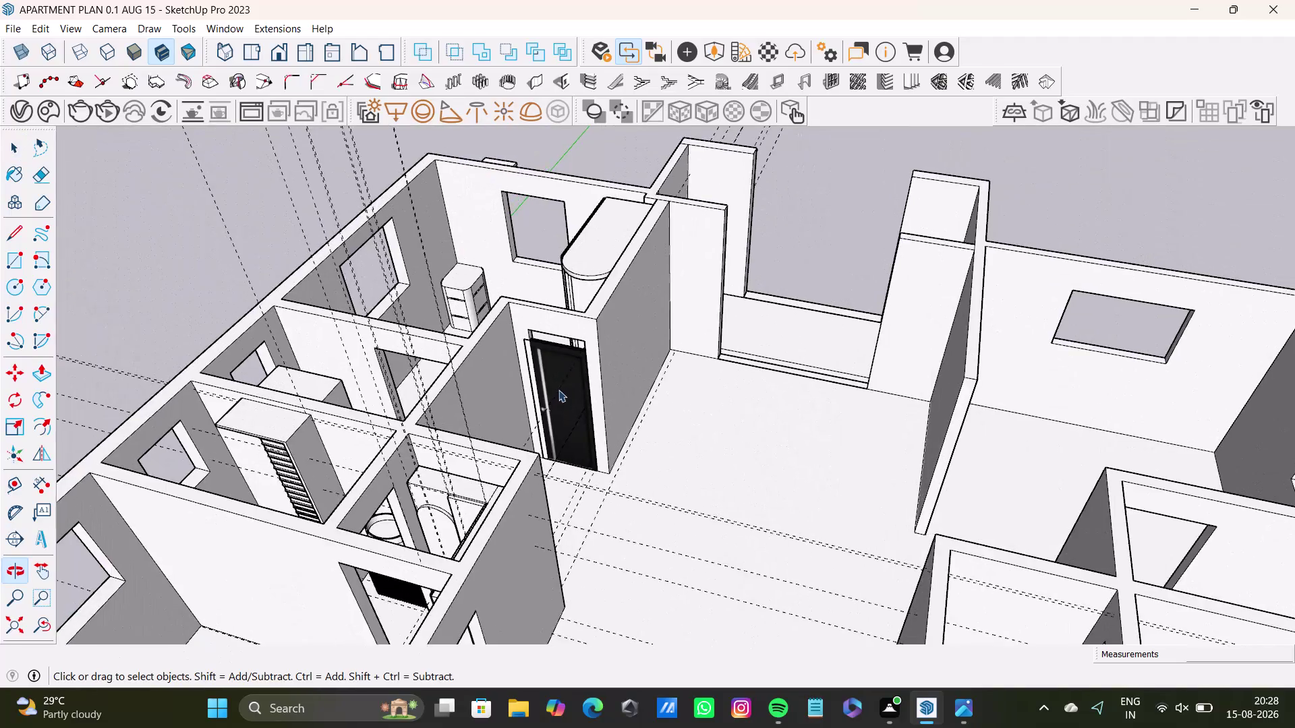
Zoom toward the doorway, abandon a first scaling attempt, and reselect the black door.
scroll(up, 3)
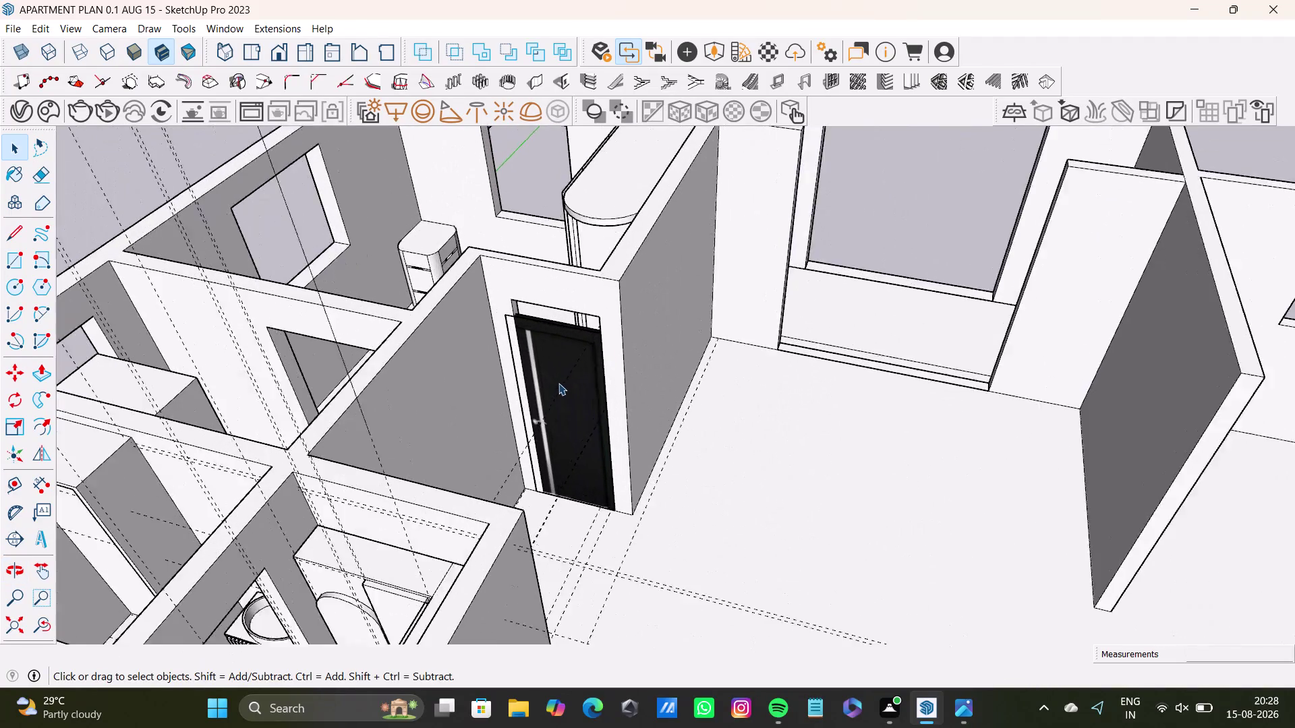
scroll(up, 3)
middle_drag(559, 377, 573, 445)
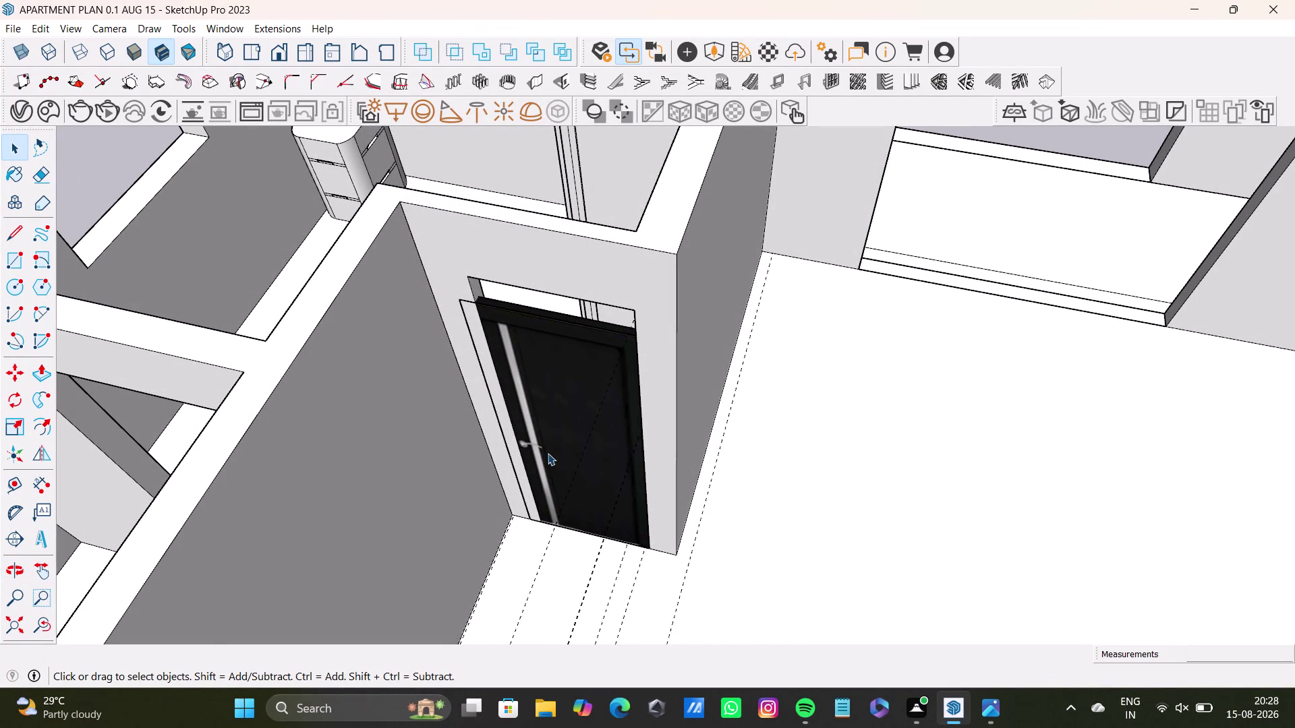
key(s)
scroll(up, 3)
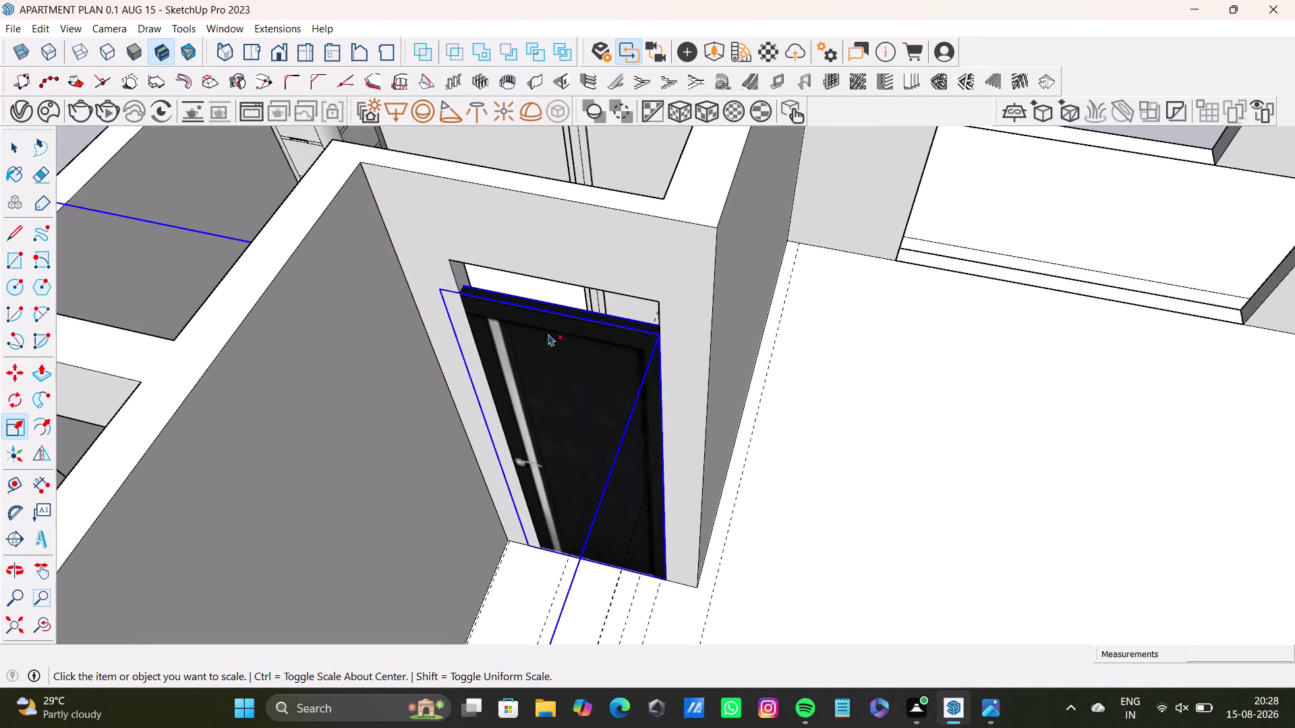
scroll(up, 3)
scroll(down, 3)
key(space)
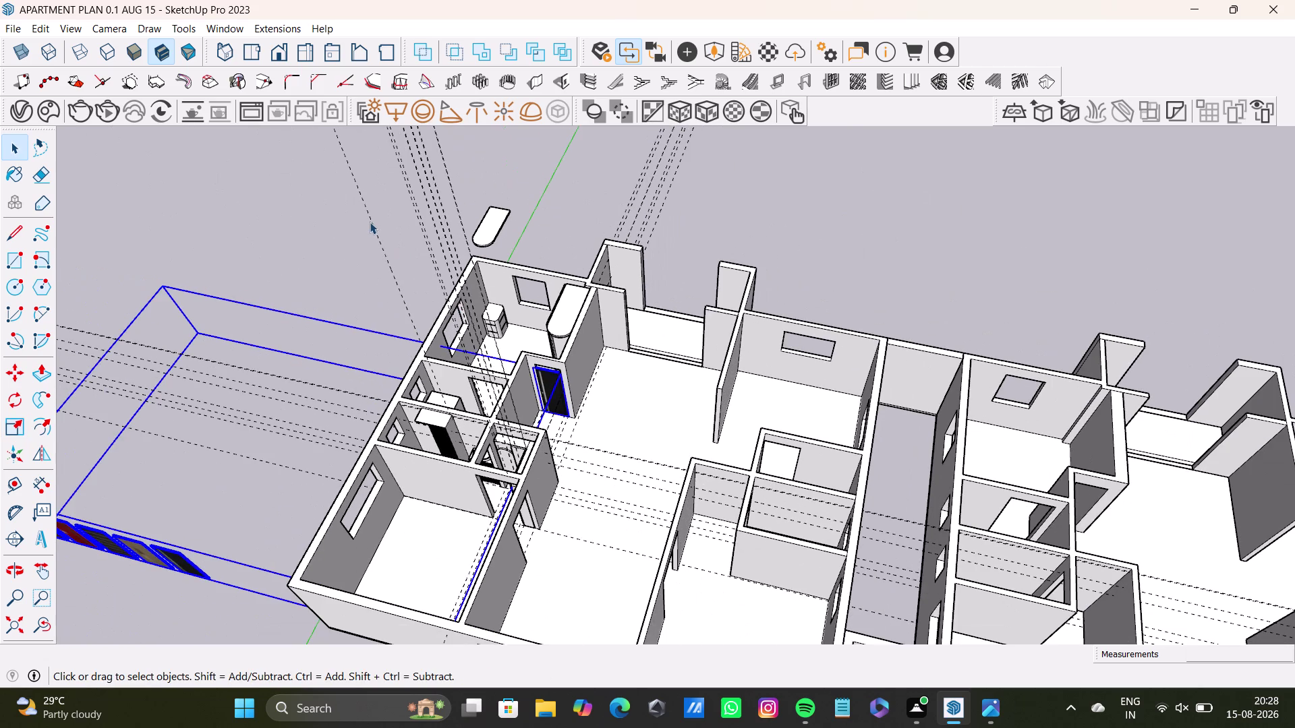
double_click(368, 221)
scroll(up, 3)
triple_click(603, 423)
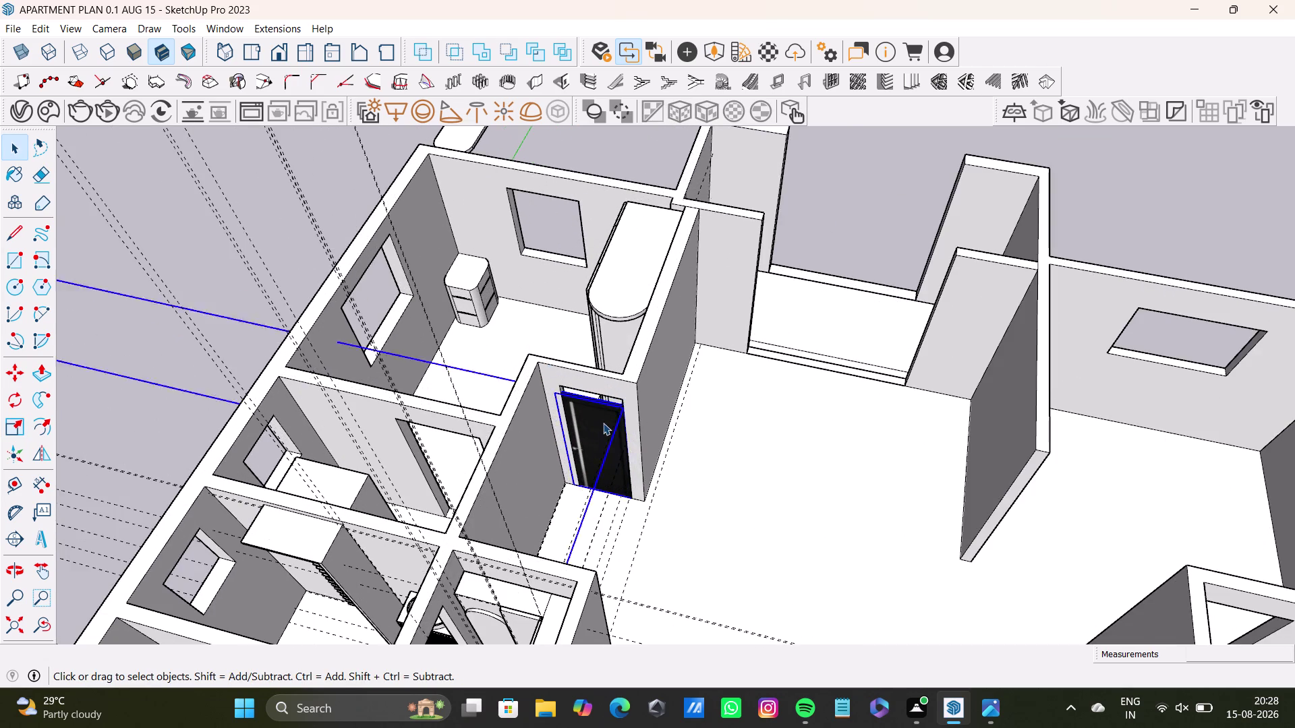
double_click(603, 422)
double_click(603, 423)
View the doorway from above and box-select the black door.
middle_drag(603, 461, 690, 408)
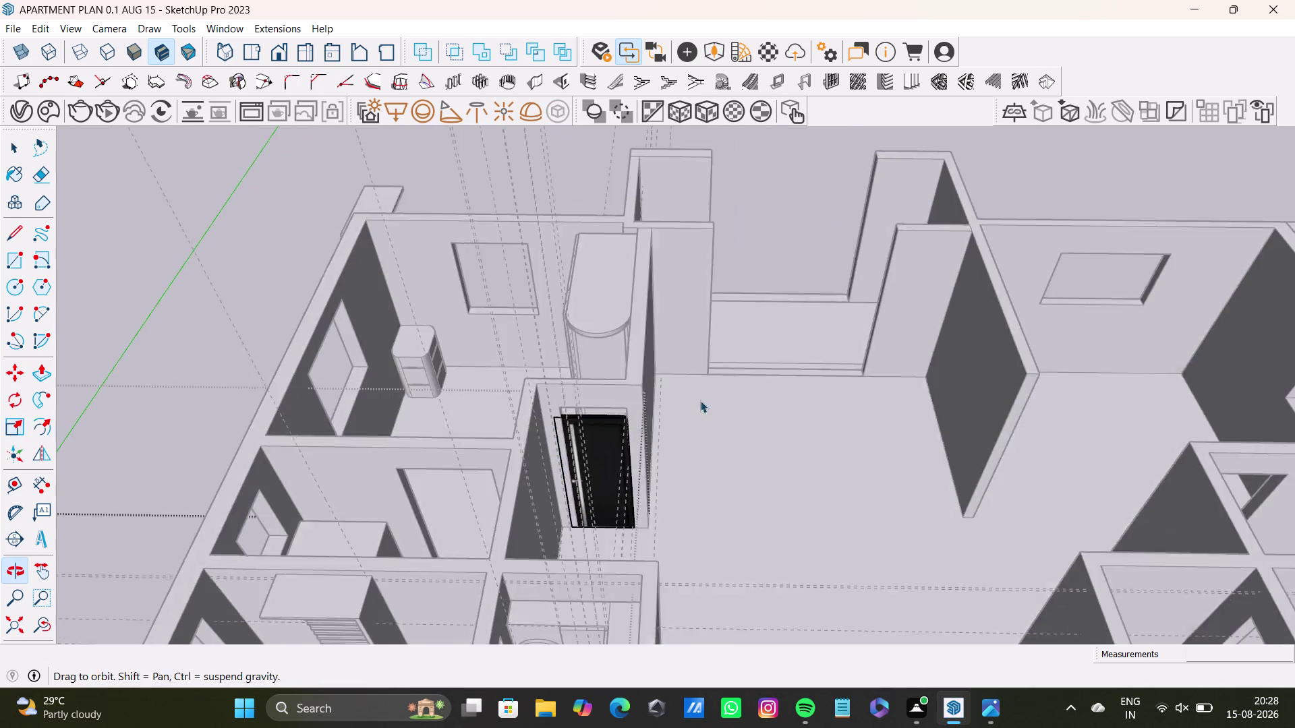
scroll(up, 3)
middle_drag(627, 455, 627, 346)
drag(435, 258, 639, 548)
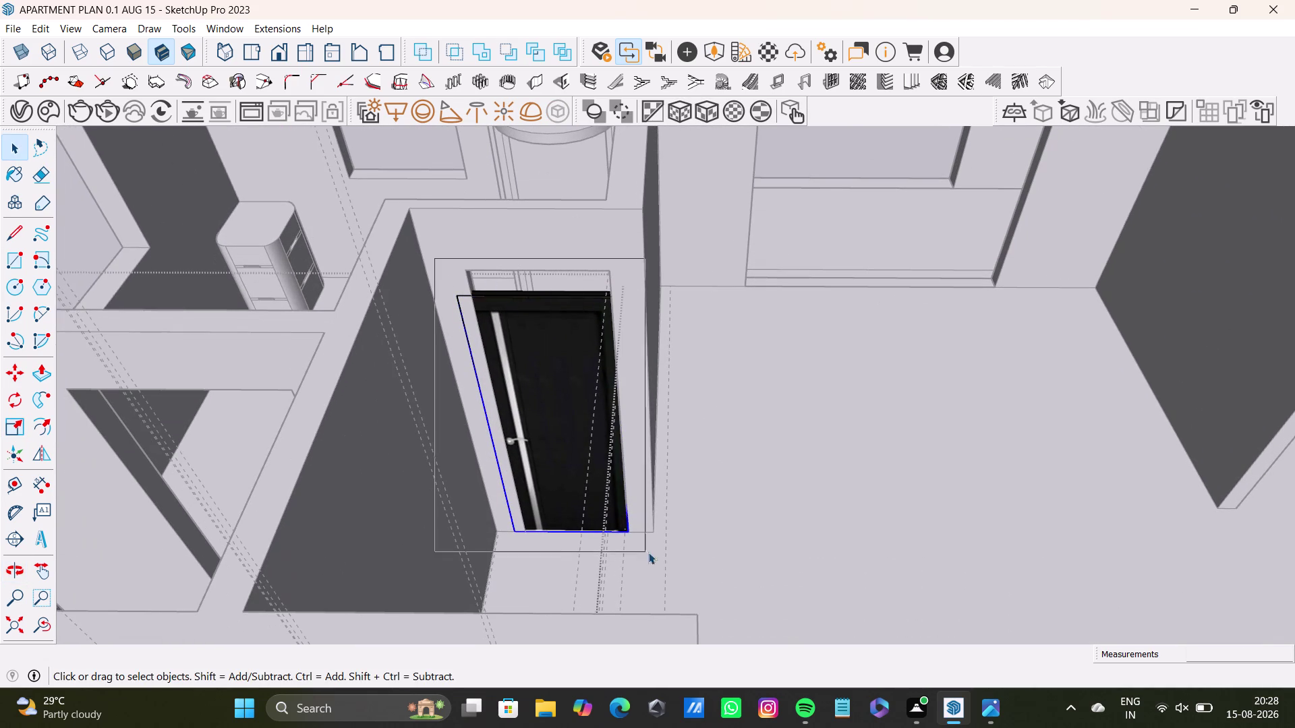
drag(639, 548, 686, 572)
middle_drag(685, 526, 589, 550)
scroll(up, 3)
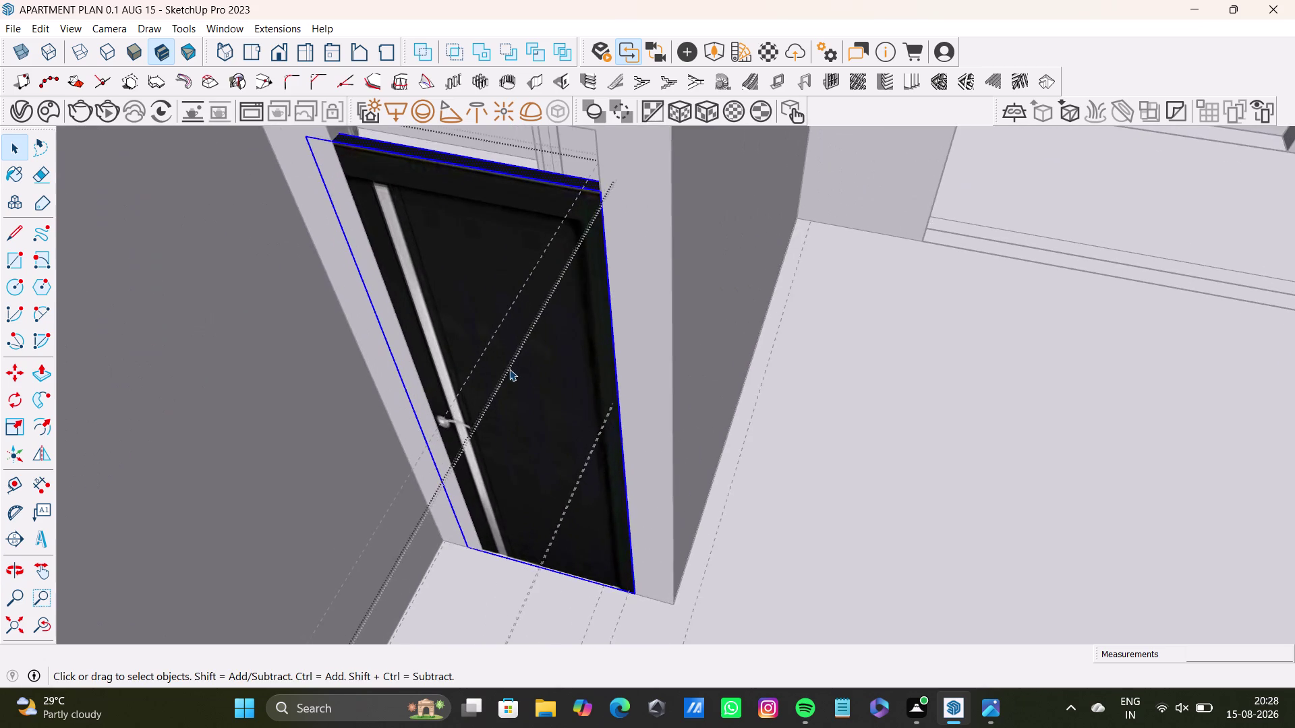
middle_drag(516, 364, 599, 464)
Scale the black door's height and width to match the doorway opening.
key(s)
scroll(up, 3)
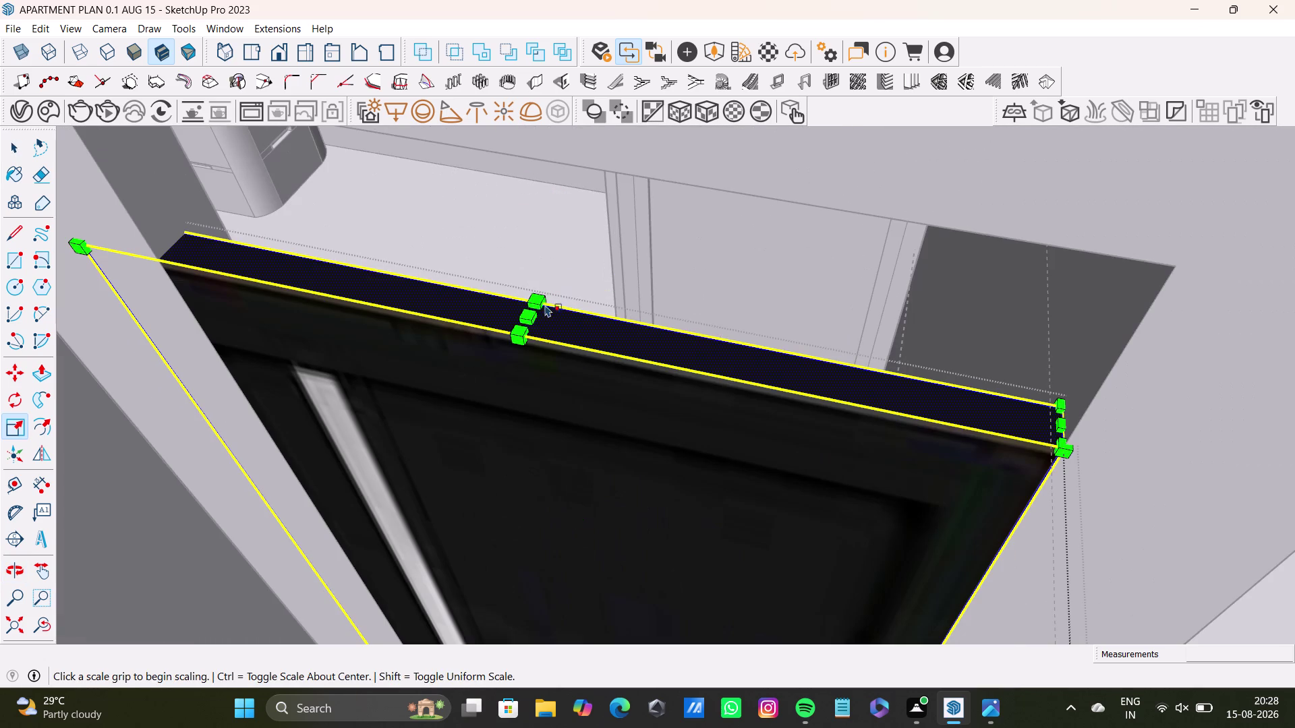
drag(528, 314, 518, 157)
scroll(down, 3)
middle_drag(441, 454, 577, 369)
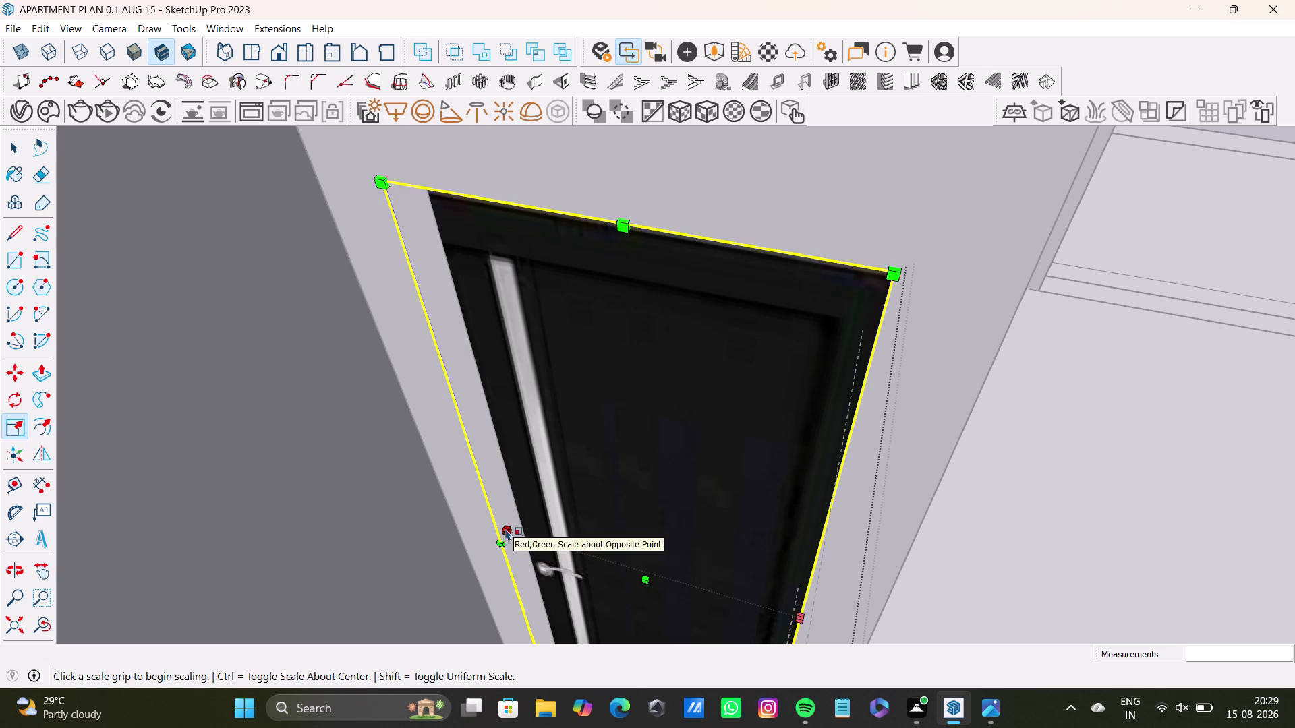
drag(505, 528, 533, 540)
scroll(down, 3)
middle_drag(546, 540, 557, 423)
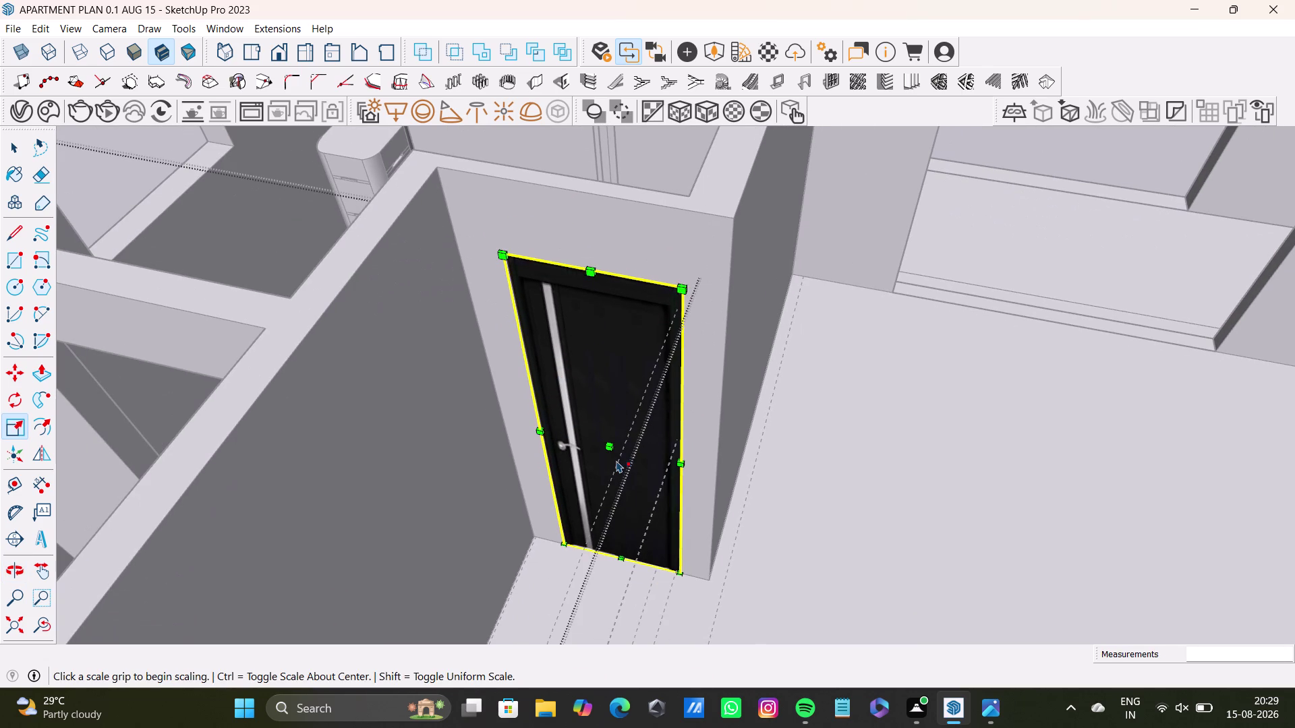
Fine-tune the door's size at its lower edge and finish scaling.
middle_drag(608, 453, 546, 474)
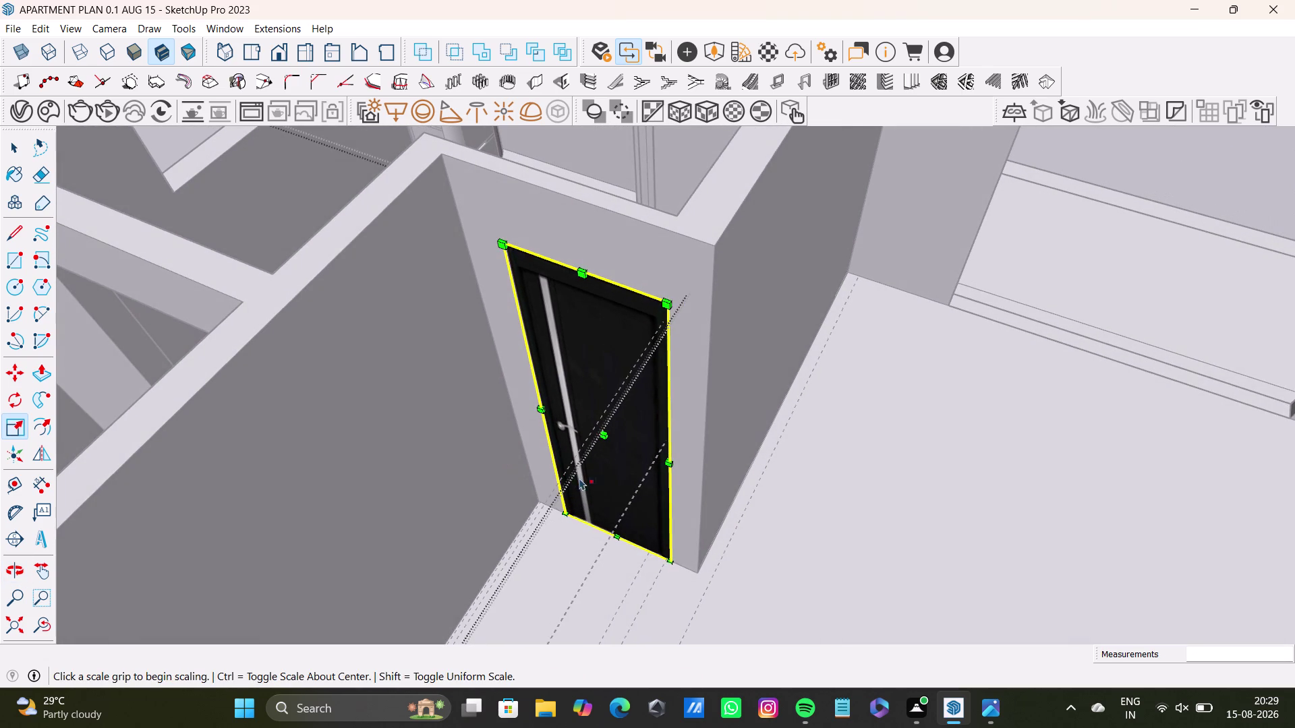
middle_drag(626, 460, 452, 428)
scroll(up, 3)
middle_drag(579, 419, 621, 389)
drag(646, 366, 634, 369)
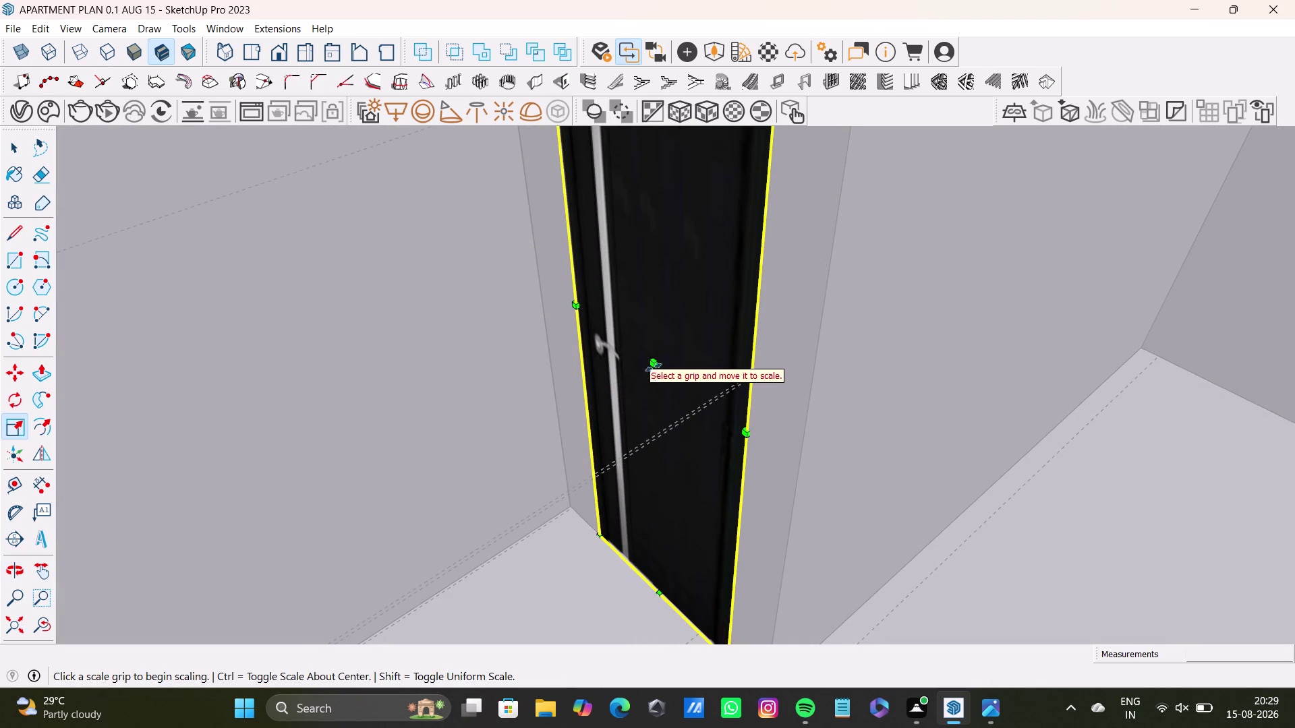
scroll(down, 3)
key(space)
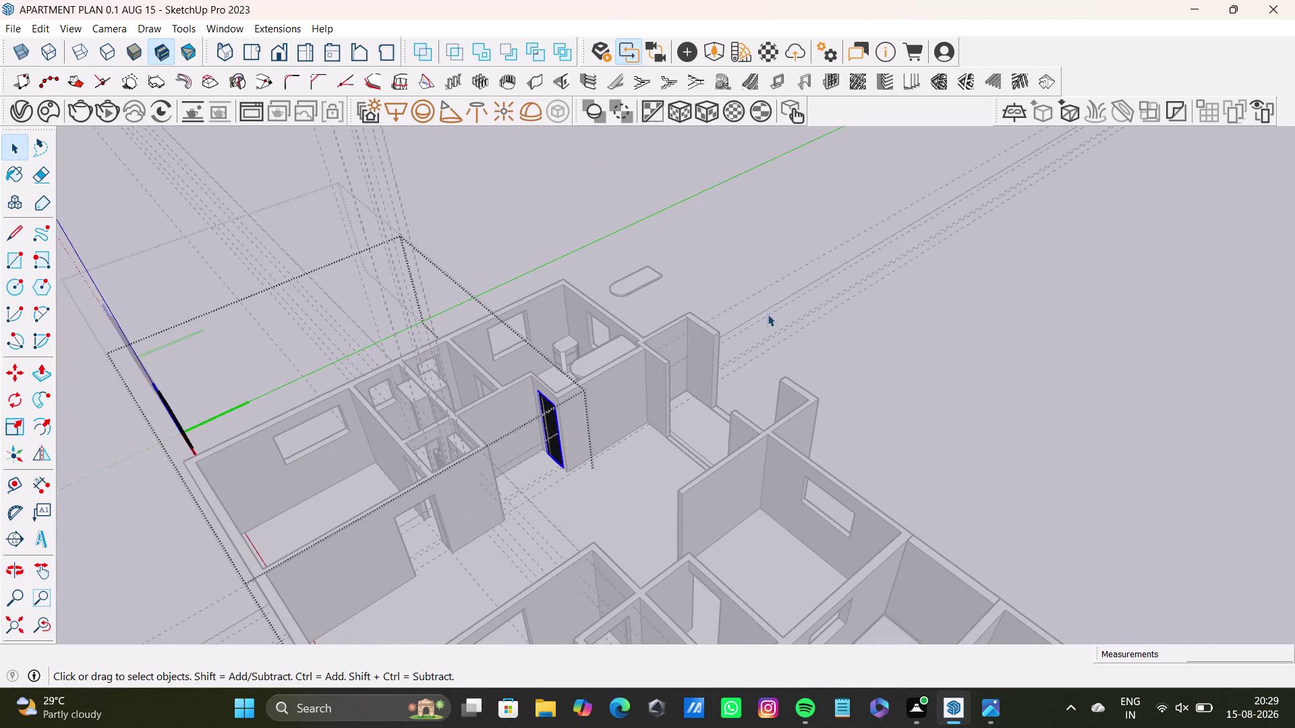
click(791, 303)
scroll(up, 3)
middle_drag(484, 480, 755, 471)
scroll(up, 3)
key(space)
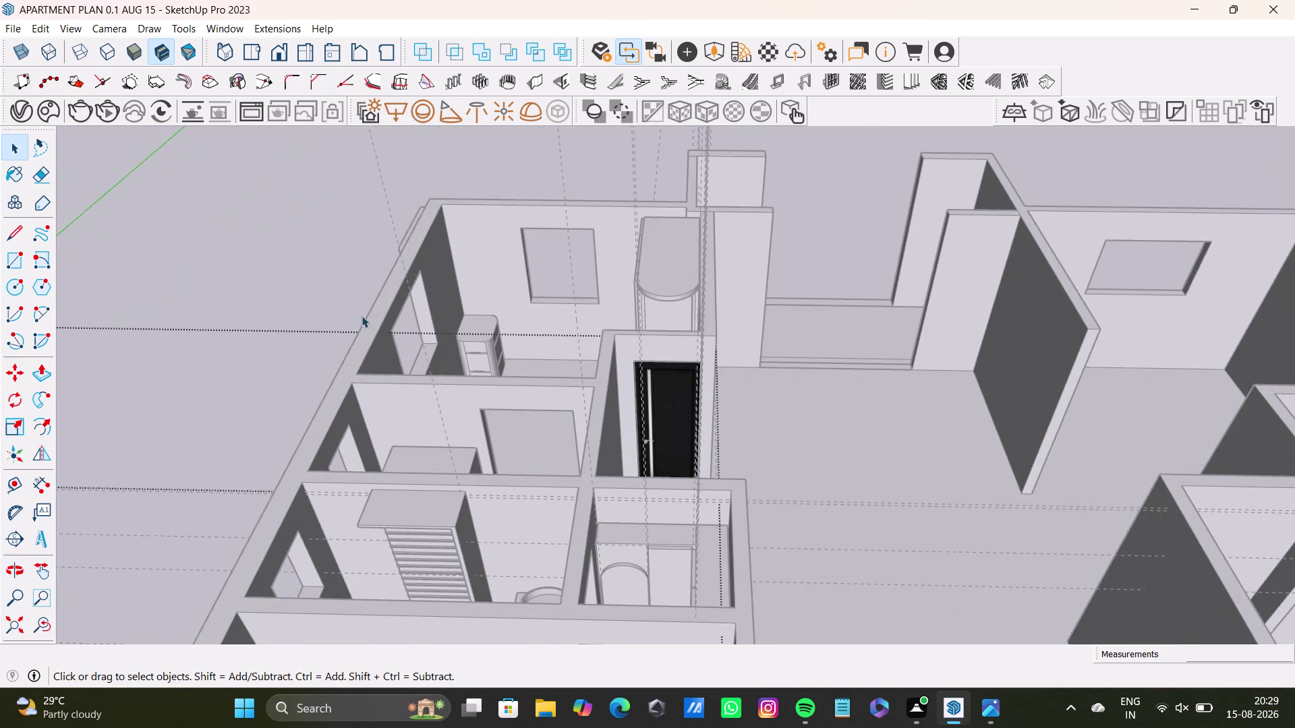
click(332, 245)
scroll(down, 3)
middle_drag(531, 493, 229, 566)
middle_drag(536, 512, 591, 504)
middle_drag(623, 510, 399, 519)
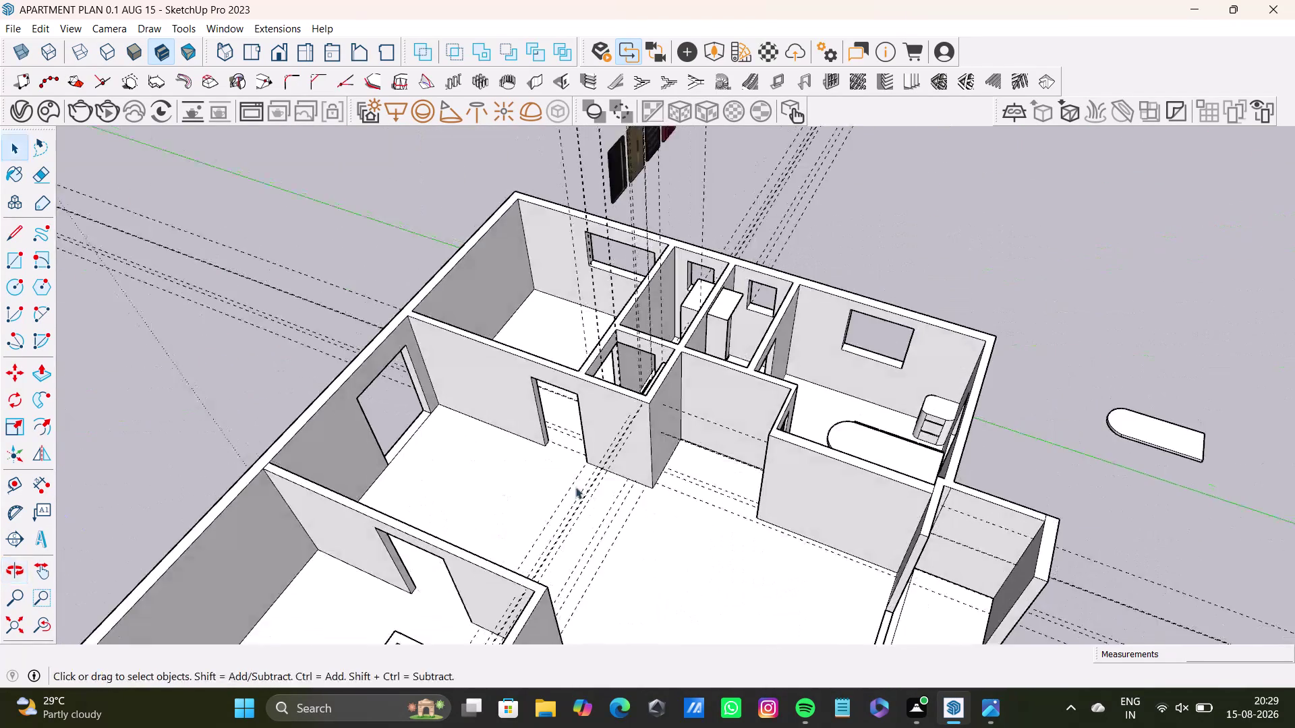
middle_drag(580, 483, 701, 475)
middle_drag(691, 487, 927, 596)
middle_drag(796, 540, 937, 538)
middle_drag(849, 528, 650, 528)
middle_drag(753, 528, 888, 444)
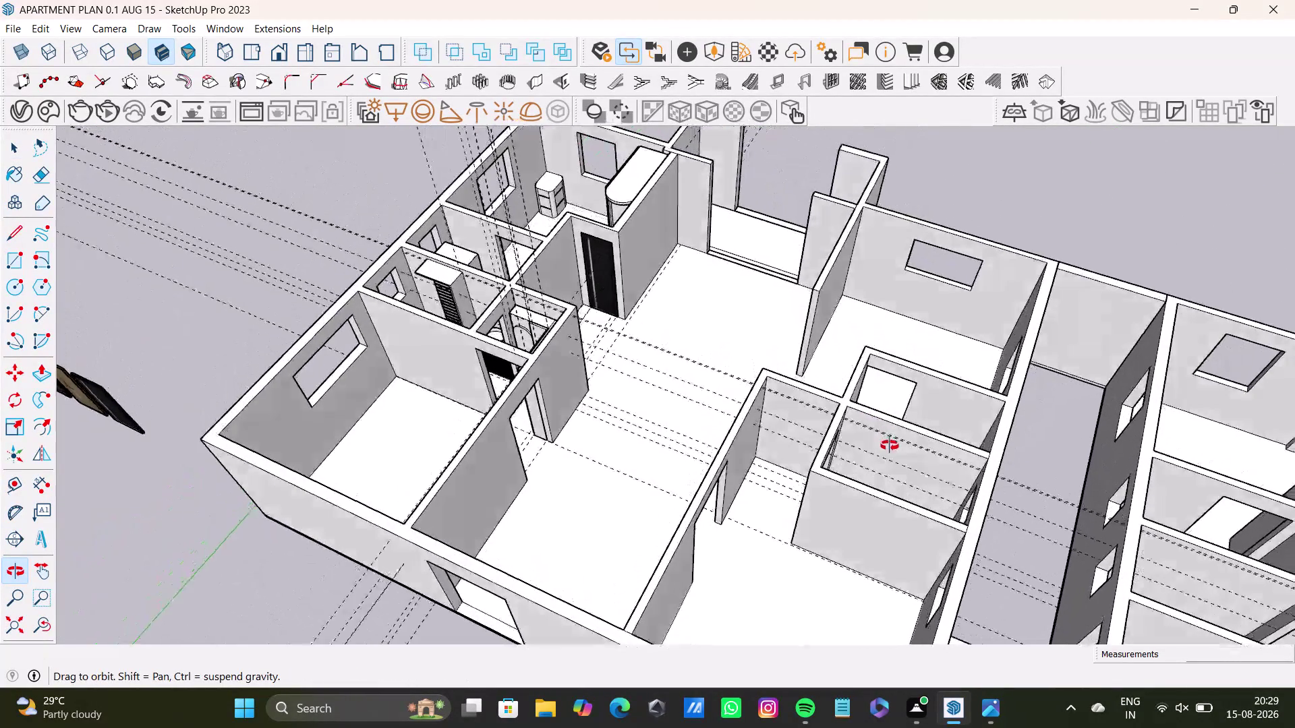
middle_drag(889, 444, 760, 611)
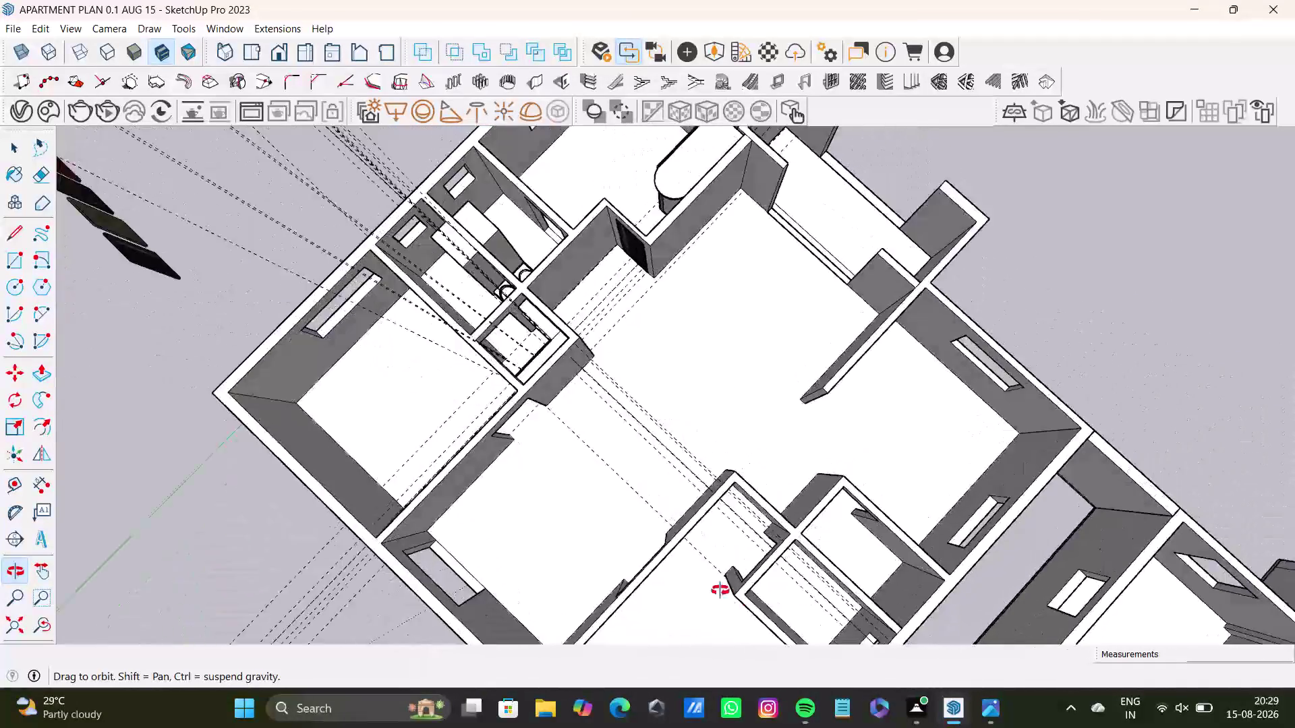
middle_drag(761, 611, 614, 454)
middle_drag(660, 470, 751, 497)
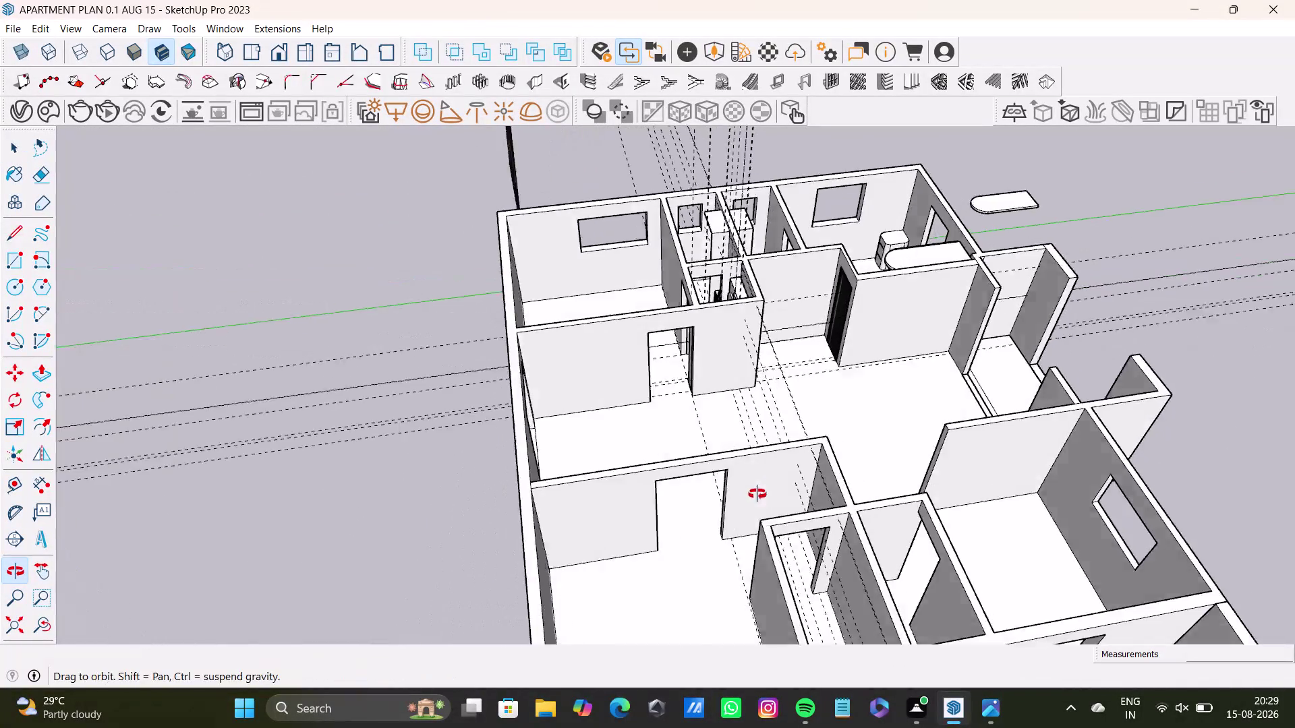
middle_drag(751, 497, 776, 486)
scroll(up, 3)
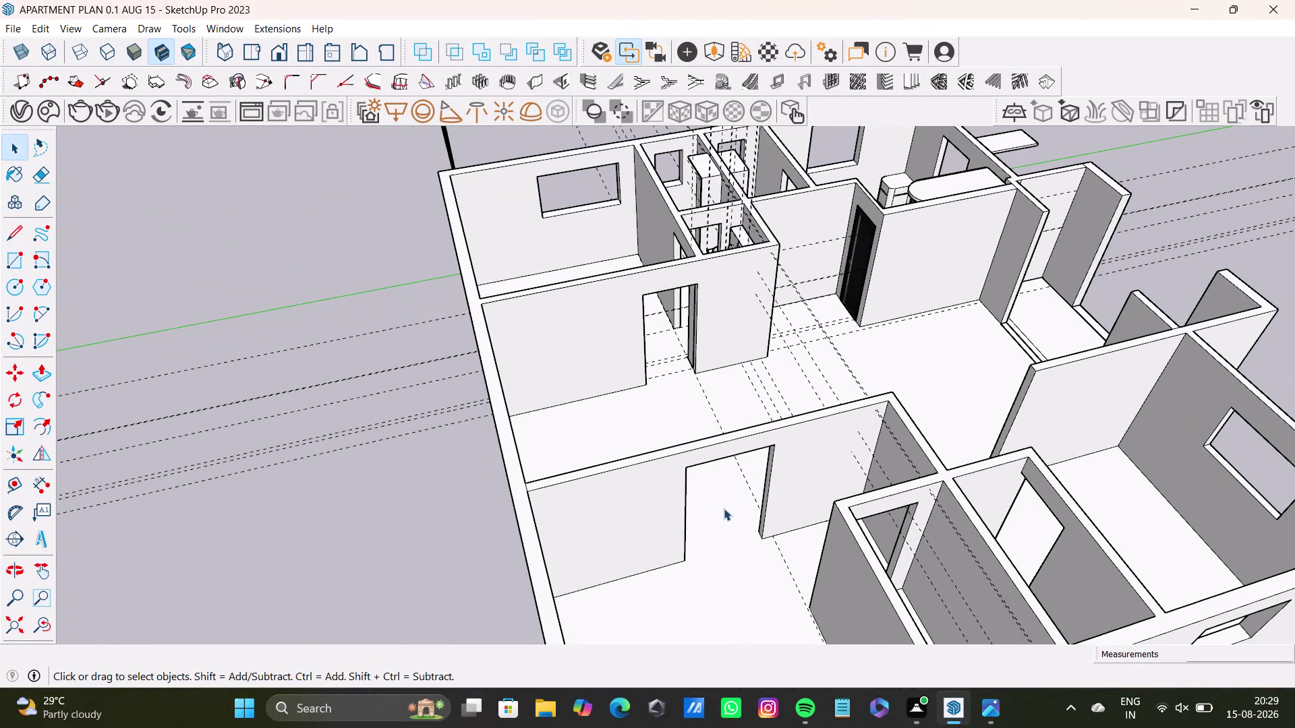
middle_drag(671, 523, 836, 542)
middle_drag(759, 410, 706, 579)
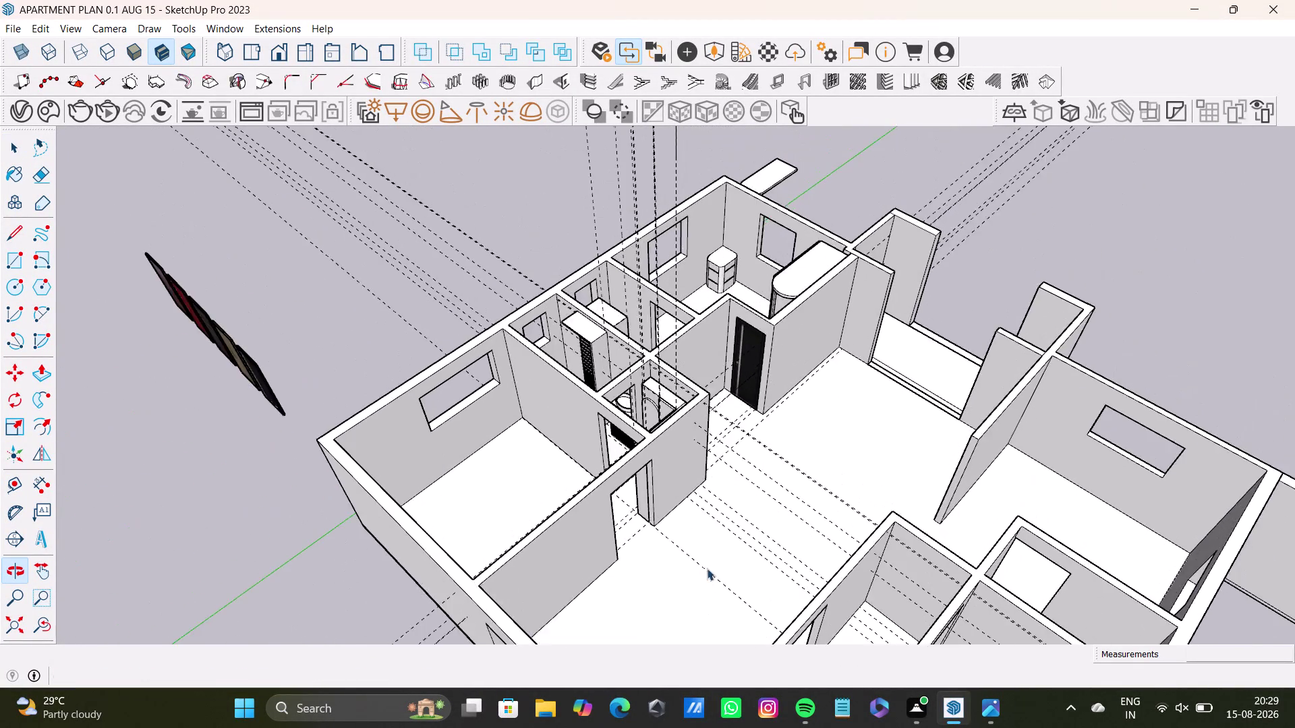
middle_drag(704, 539, 884, 519)
scroll(up, 3)
scroll(up, 3)
scroll(up, 3)
scroll(up, 3)
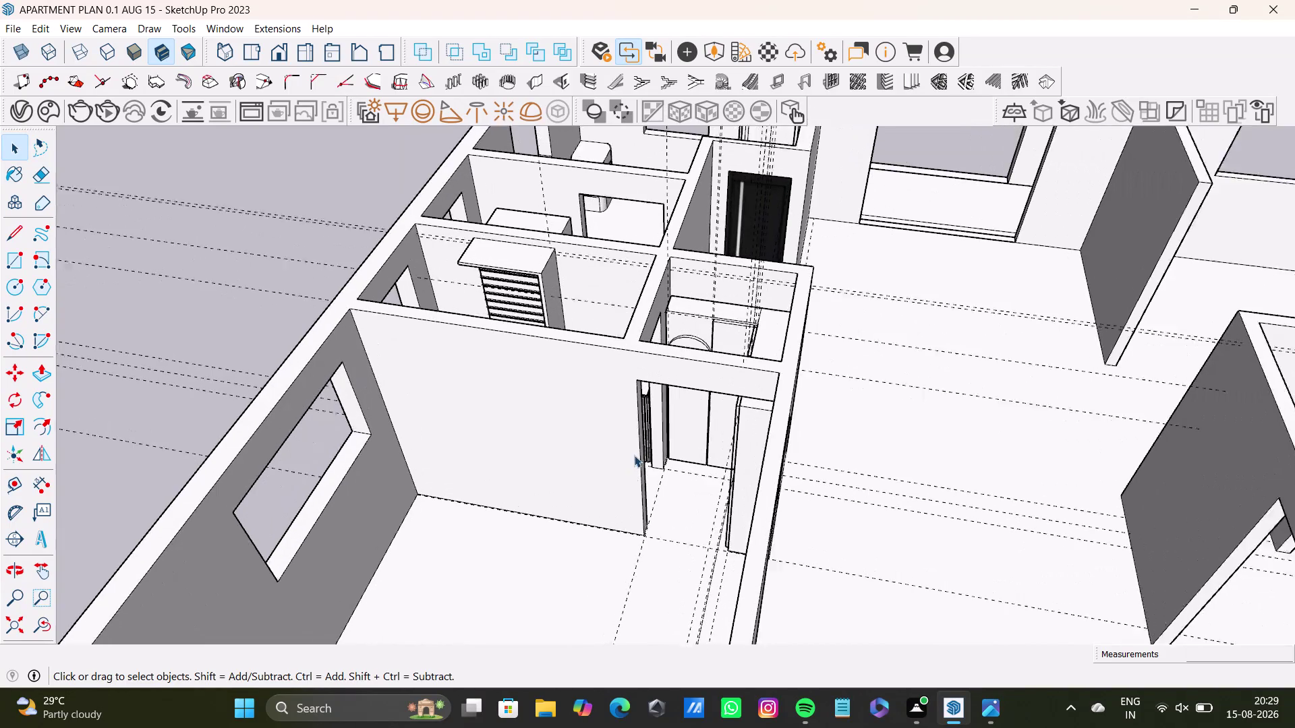
middle_drag(634, 453, 646, 533)
middle_drag(666, 505, 511, 655)
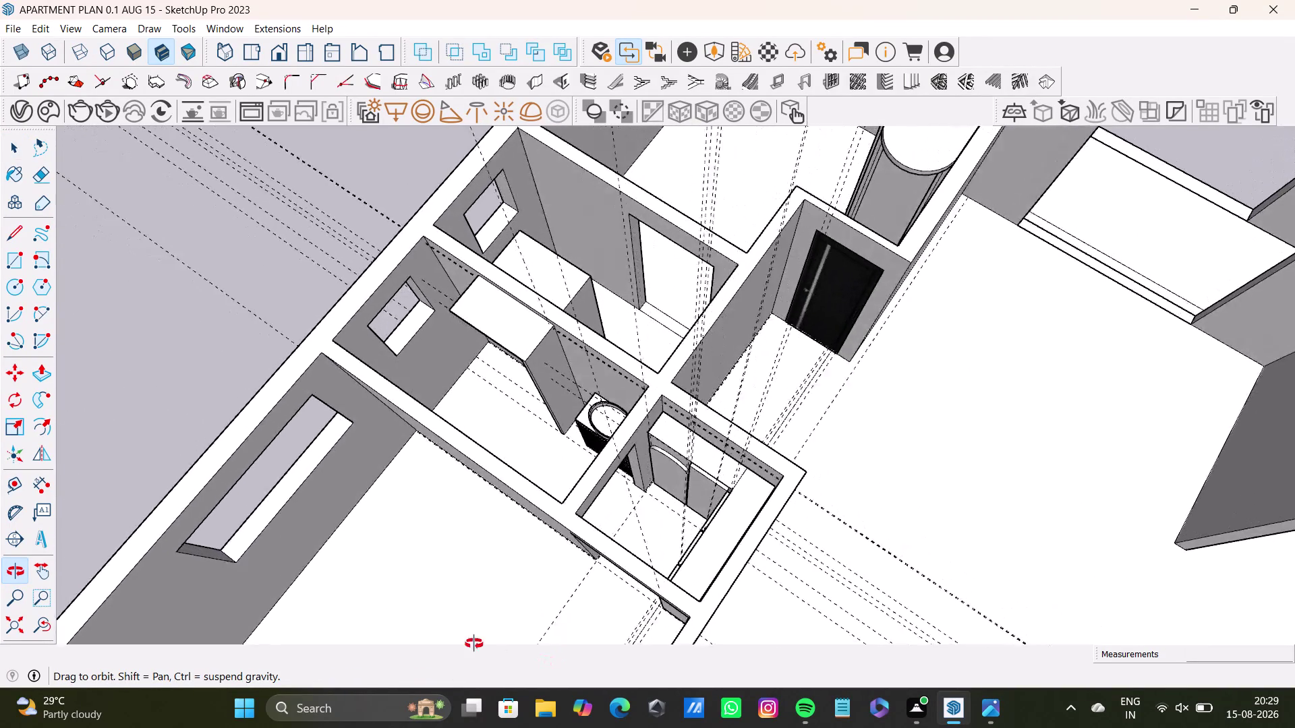
middle_drag(511, 654, 290, 575)
scroll(down, 3)
middle_drag(405, 473, 582, 482)
scroll(up, 3)
middle_drag(545, 405, 662, 416)
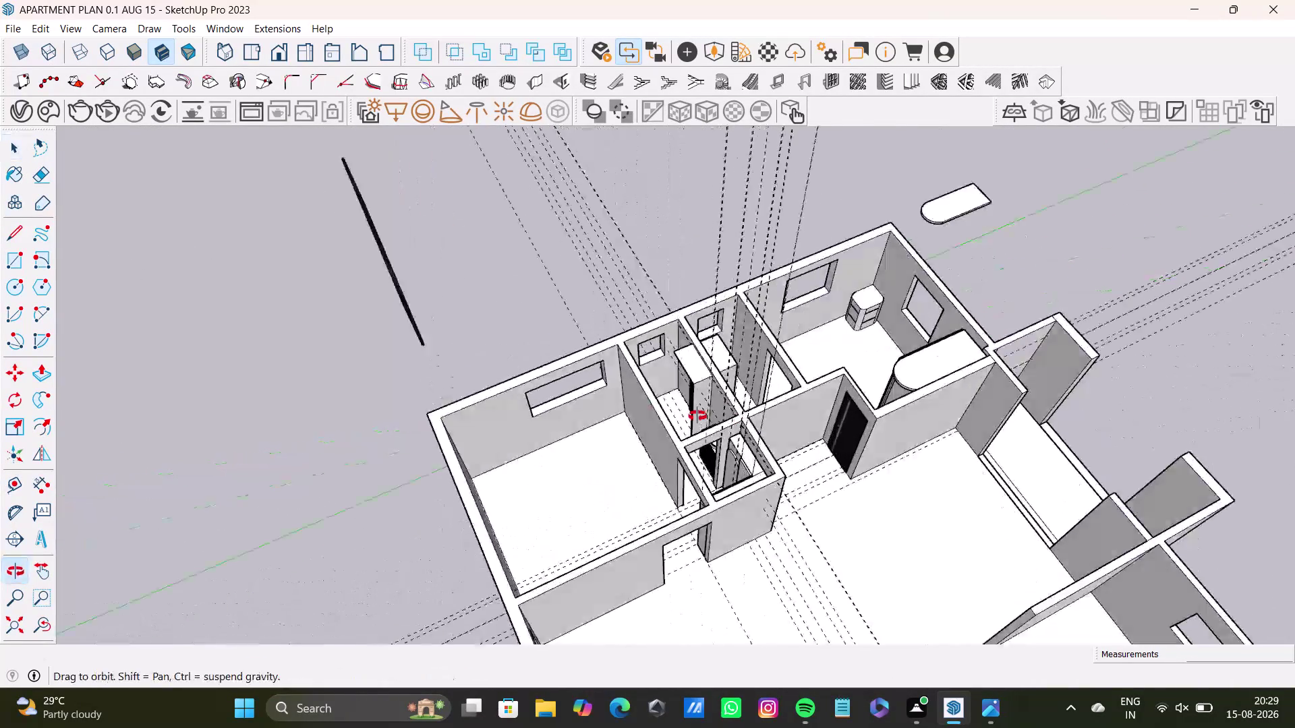
middle_drag(663, 416, 768, 422)
middle_drag(424, 476, 620, 454)
middle_drag(505, 486, 510, 408)
scroll(up, 3)
middle_drag(439, 468, 461, 334)
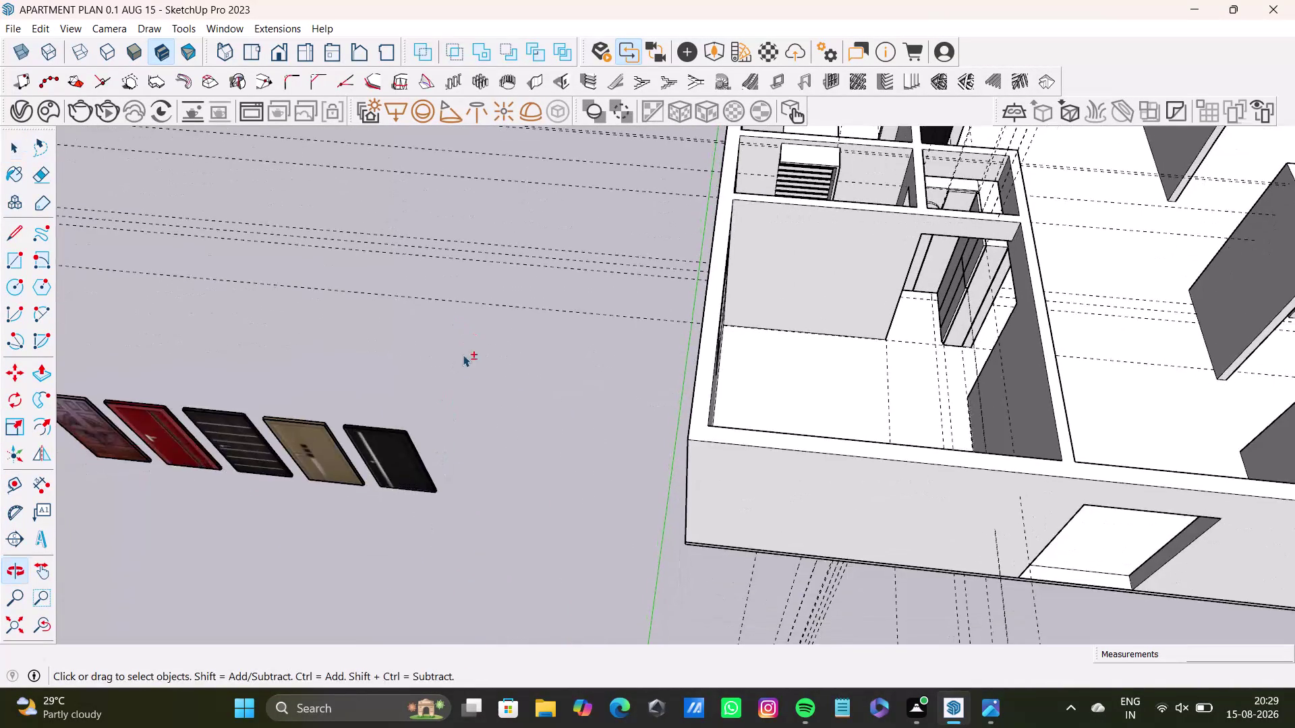
middle_drag(467, 479, 483, 381)
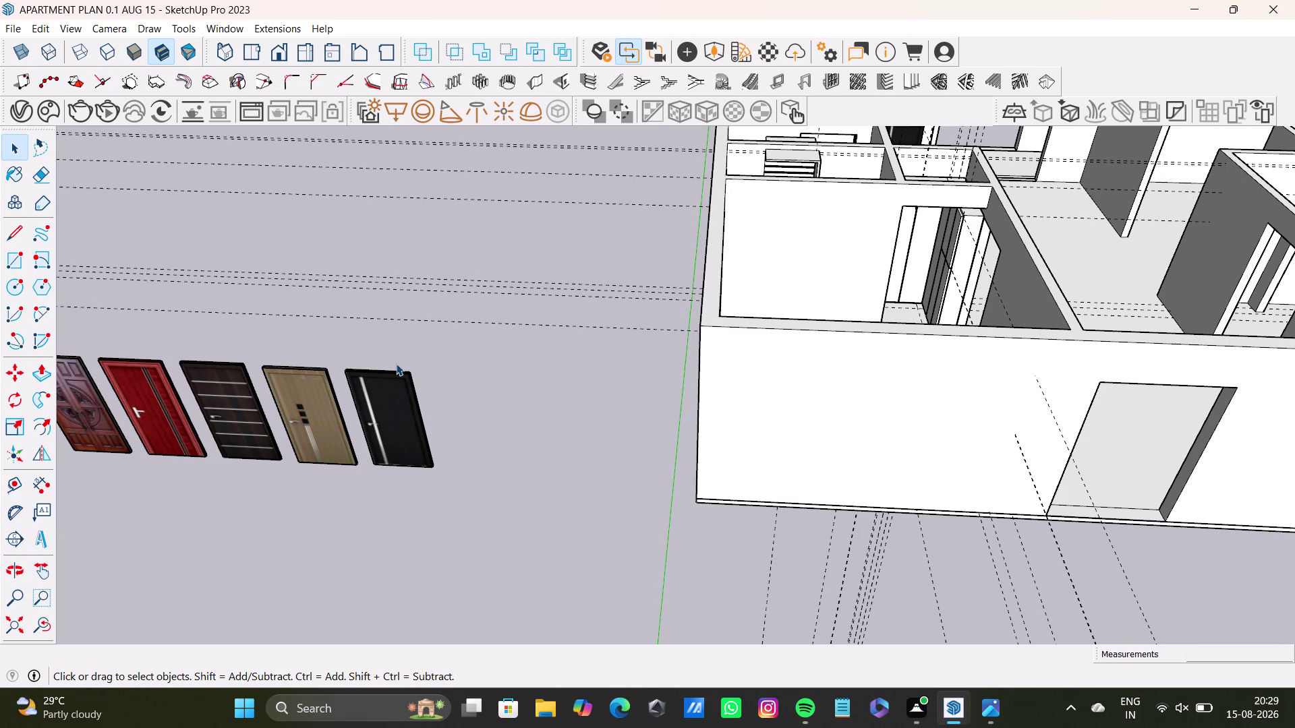
Pan to the row of door models and select the black door.
scroll(up, 3)
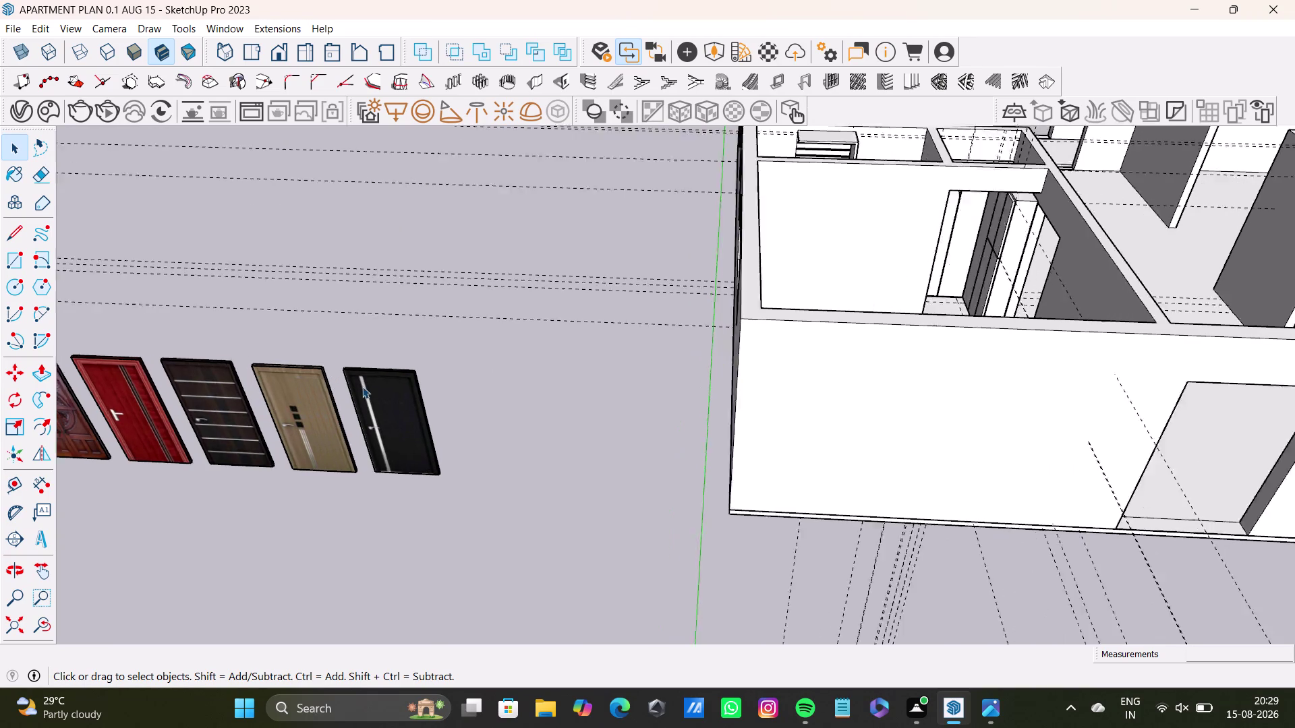
scroll(up, 3)
middle_drag(360, 385, 364, 328)
drag(324, 227, 520, 505)
triple_click(457, 427)
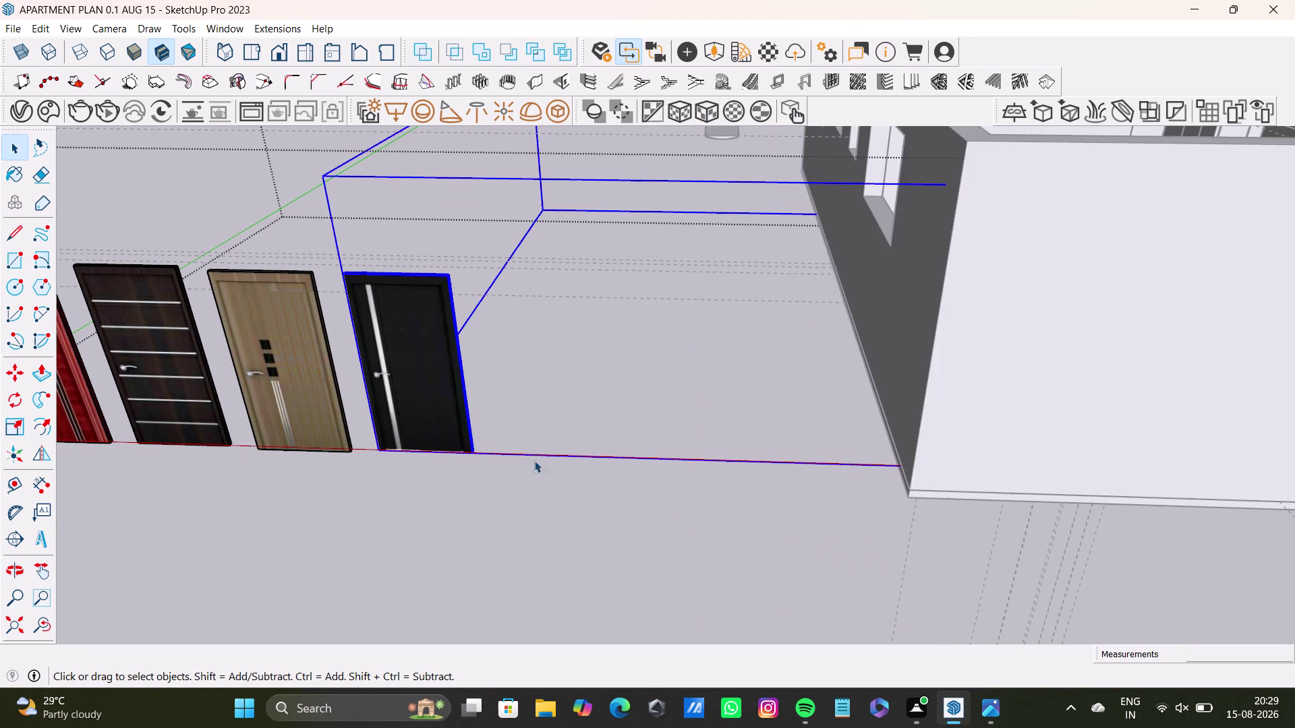
drag(334, 230, 551, 521)
triple_click(421, 374)
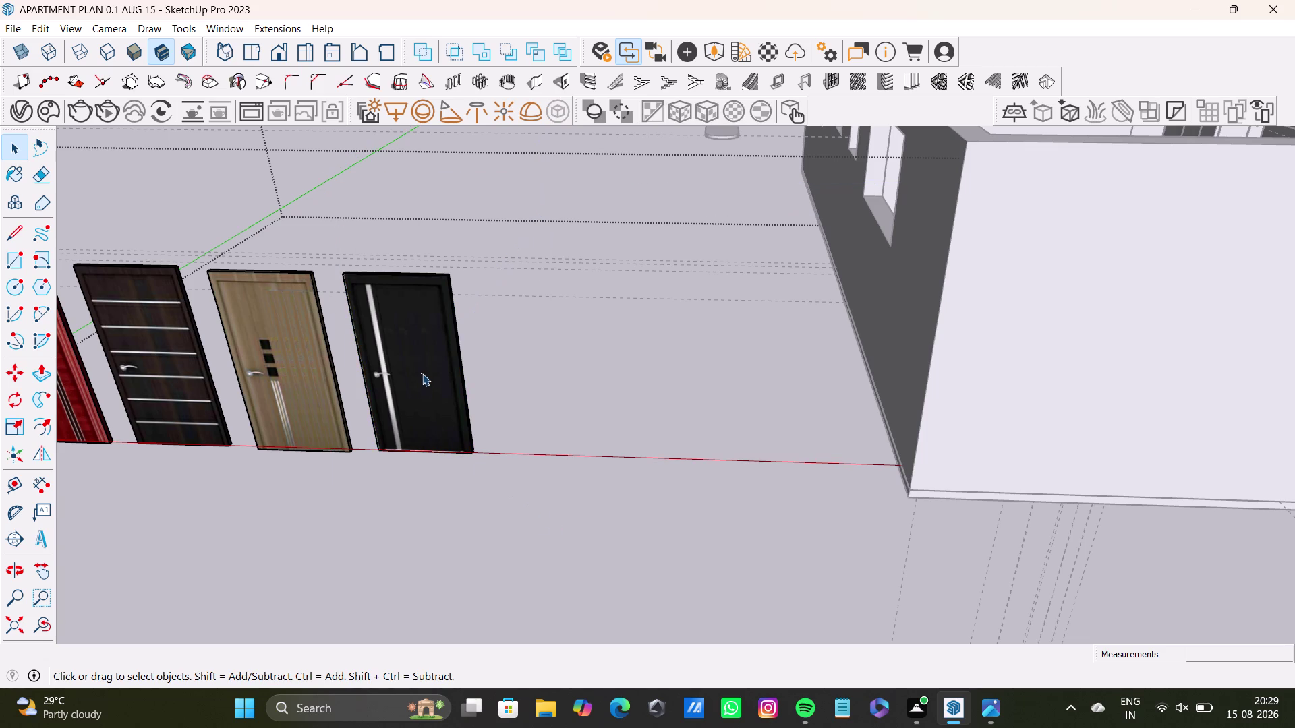
Copy the black door and place the copy beside the row.
click(423, 372)
key(m)
click(477, 454)
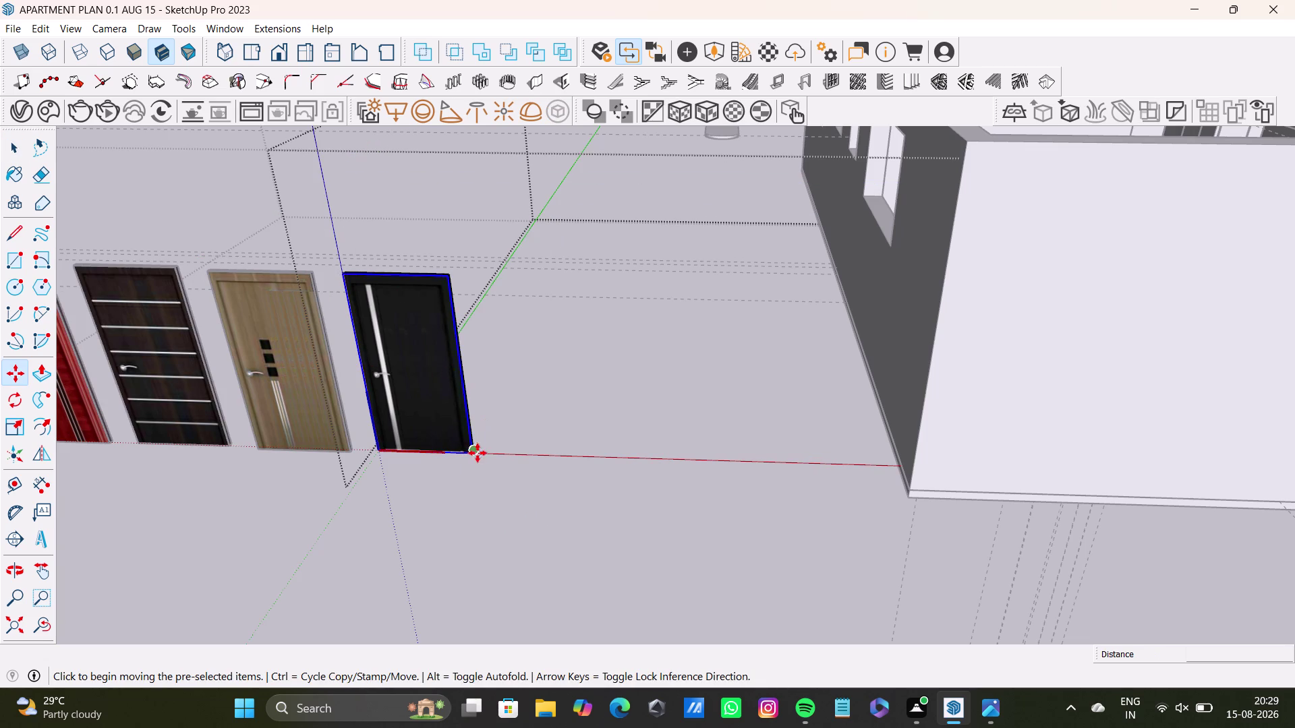
scroll(down, 3)
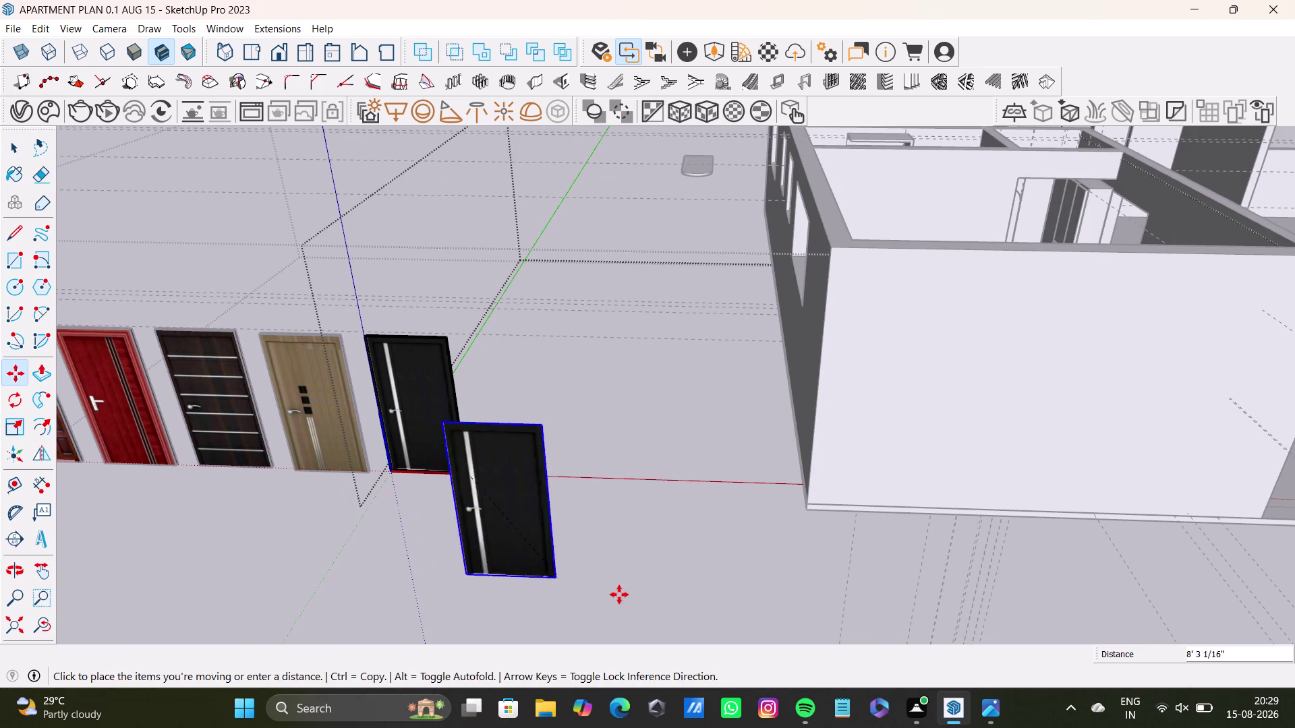
click(635, 588)
middle_drag(590, 587, 588, 662)
Make a first rotation attempt on the copied door, then cancel it.
key(q)
scroll(up, 3)
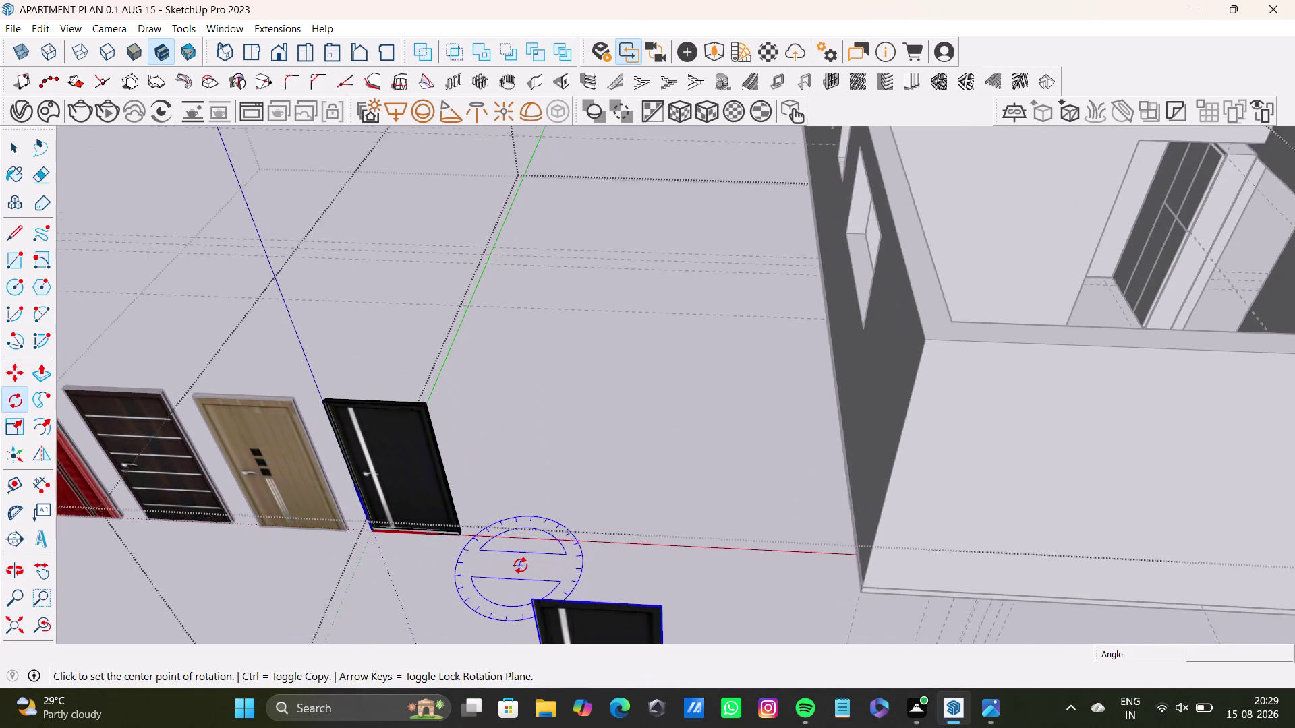
middle_drag(531, 565, 505, 431)
scroll(up, 3)
click(506, 475)
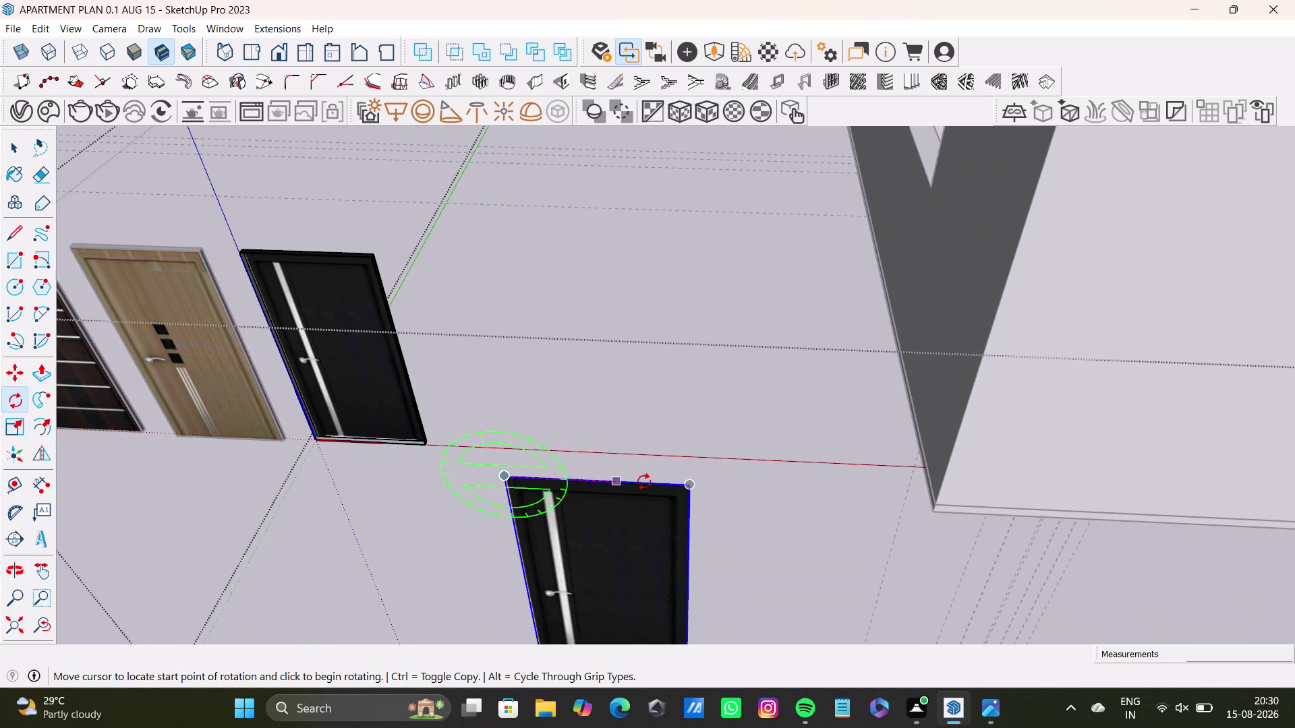
click(691, 482)
key(space)
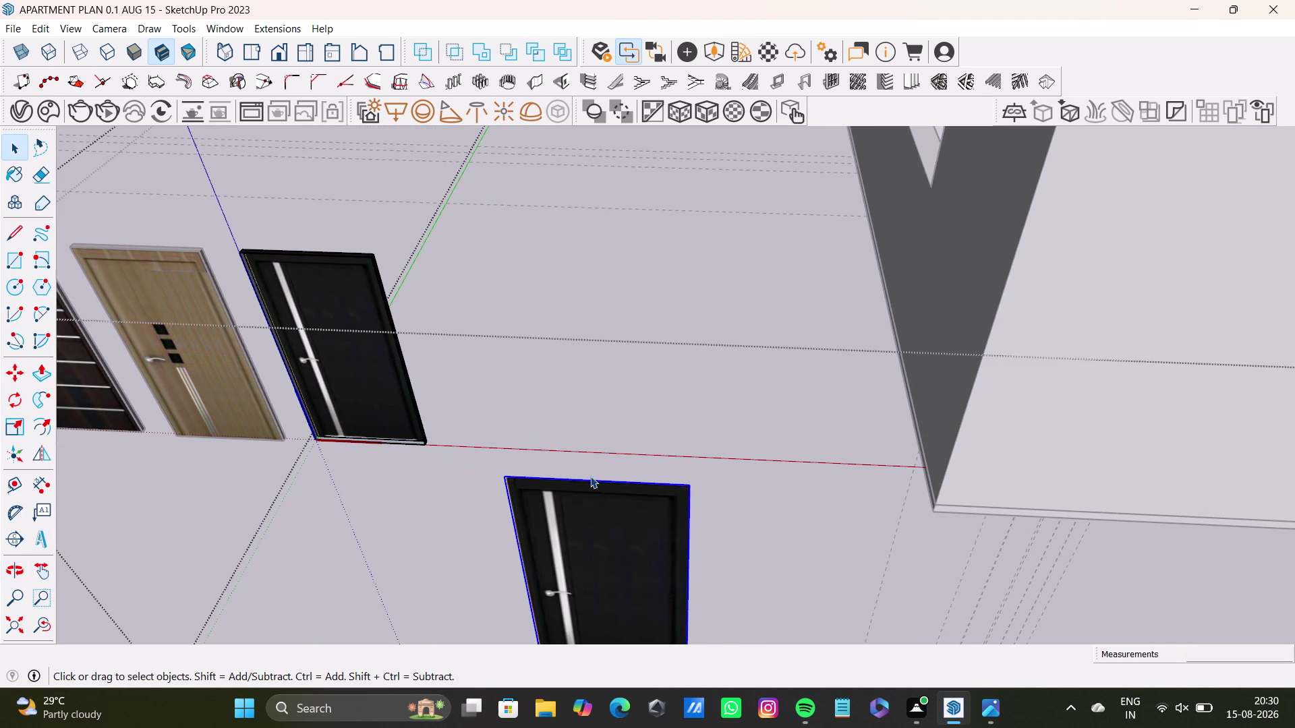
Rotate the copied door upright about its top corner.
key(q)
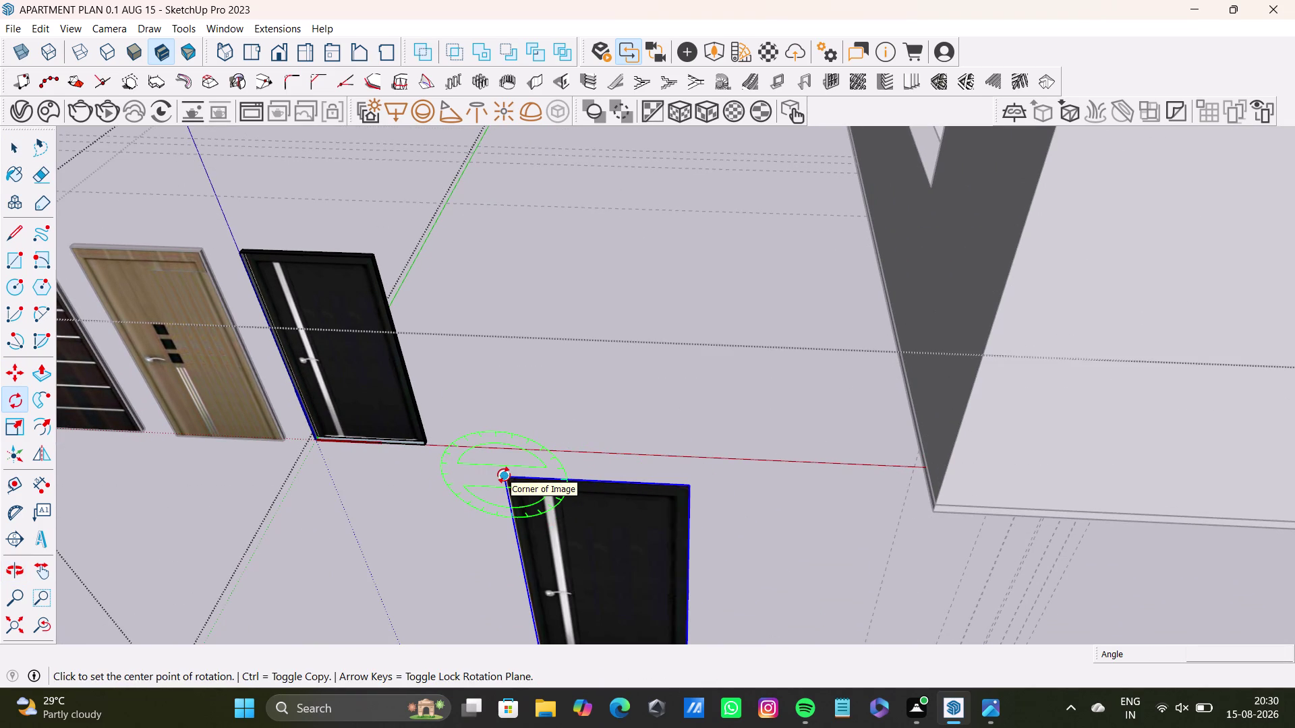
key(Up)
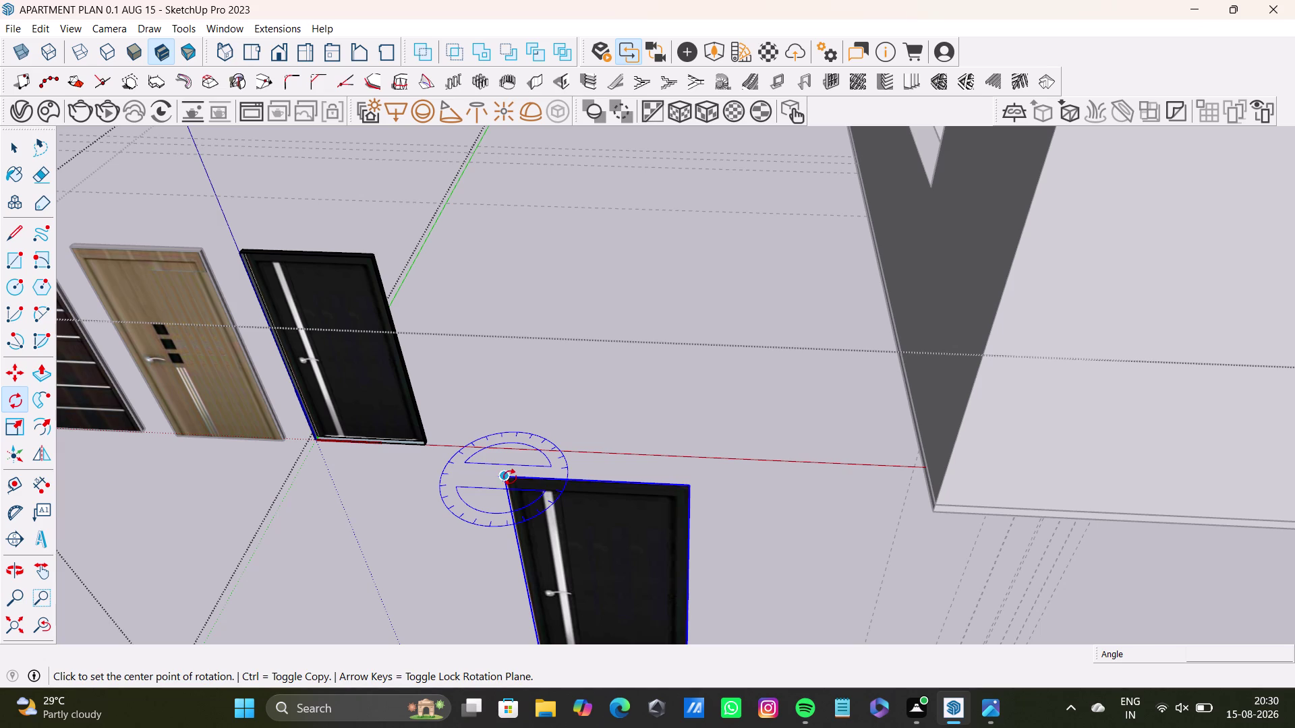
click(505, 477)
click(689, 488)
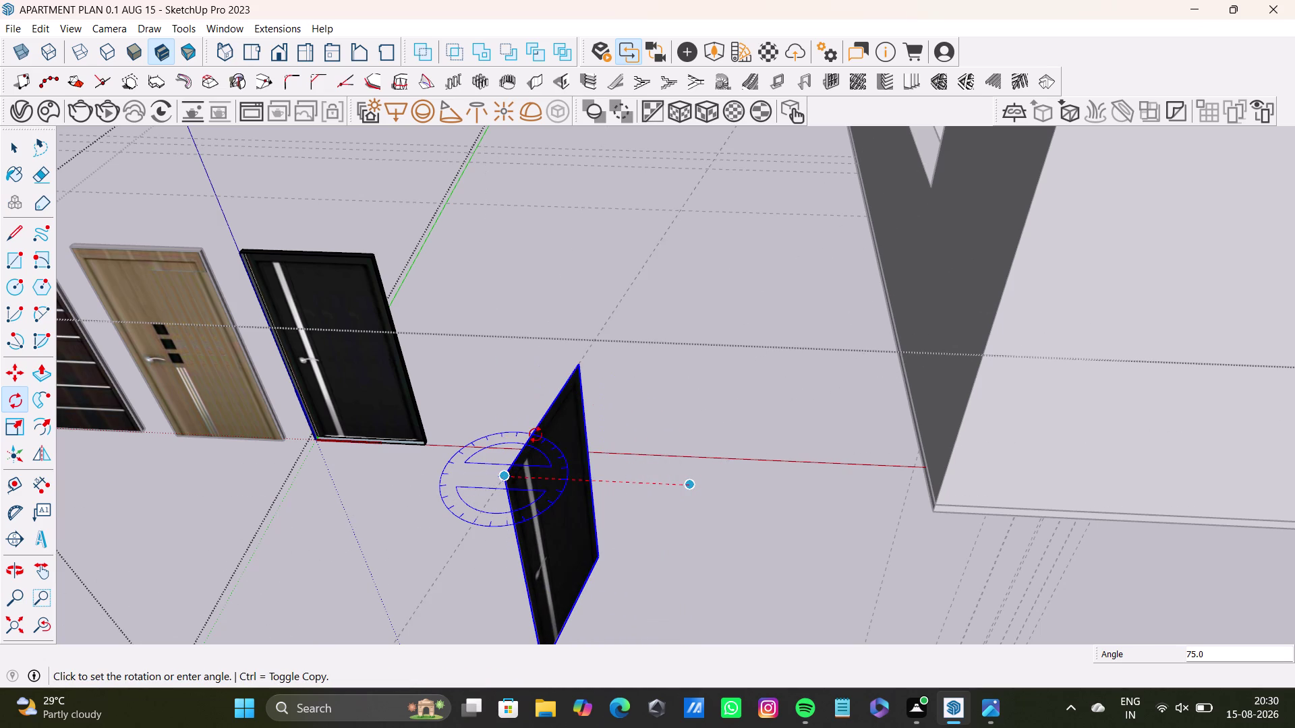
click(526, 426)
scroll(down, 3)
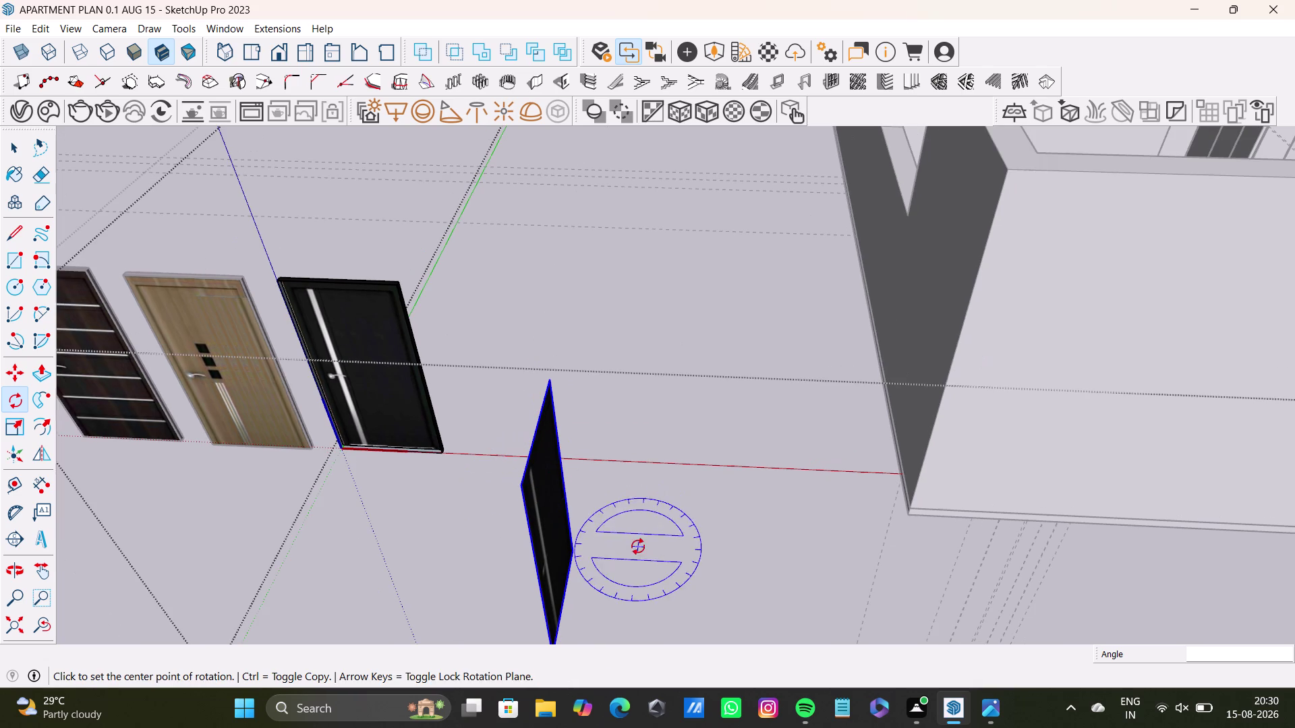
key(space)
scroll(up, 3)
middle_drag(543, 491, 440, 449)
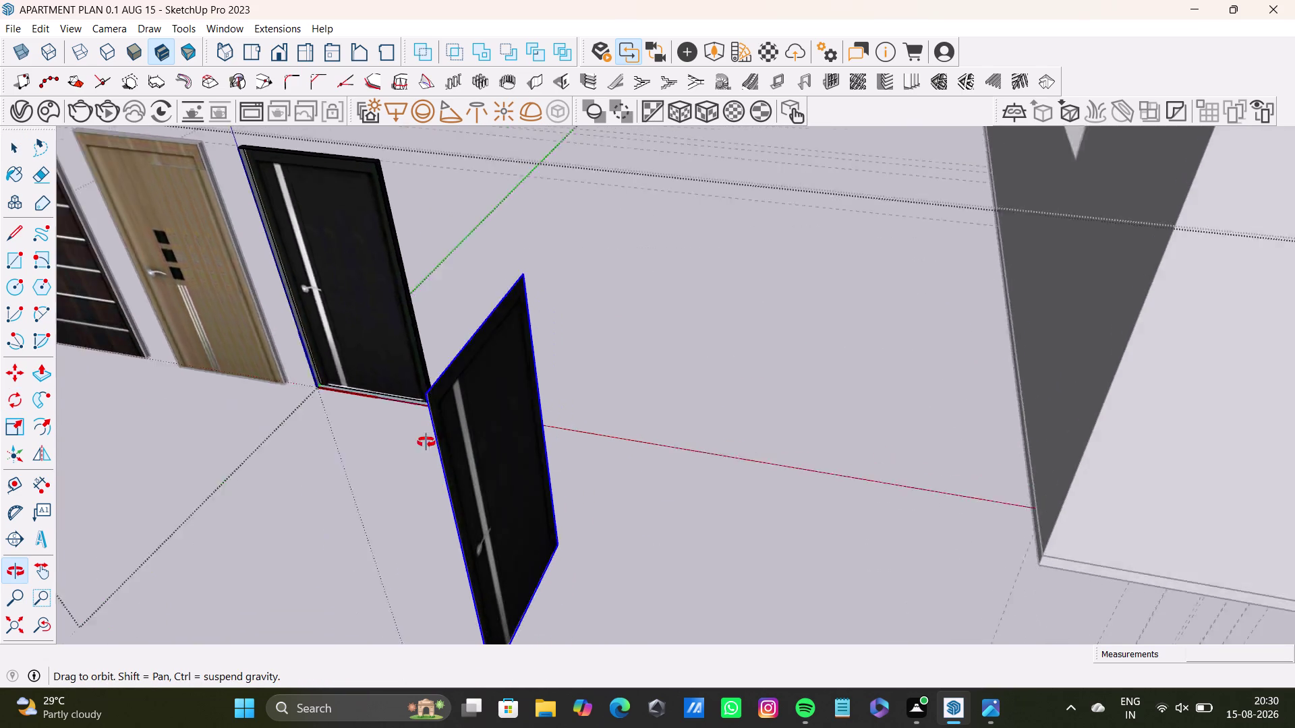
middle_drag(440, 449, 401, 449)
Orbit around the rotated copy to inspect it from several angles.
key(s)
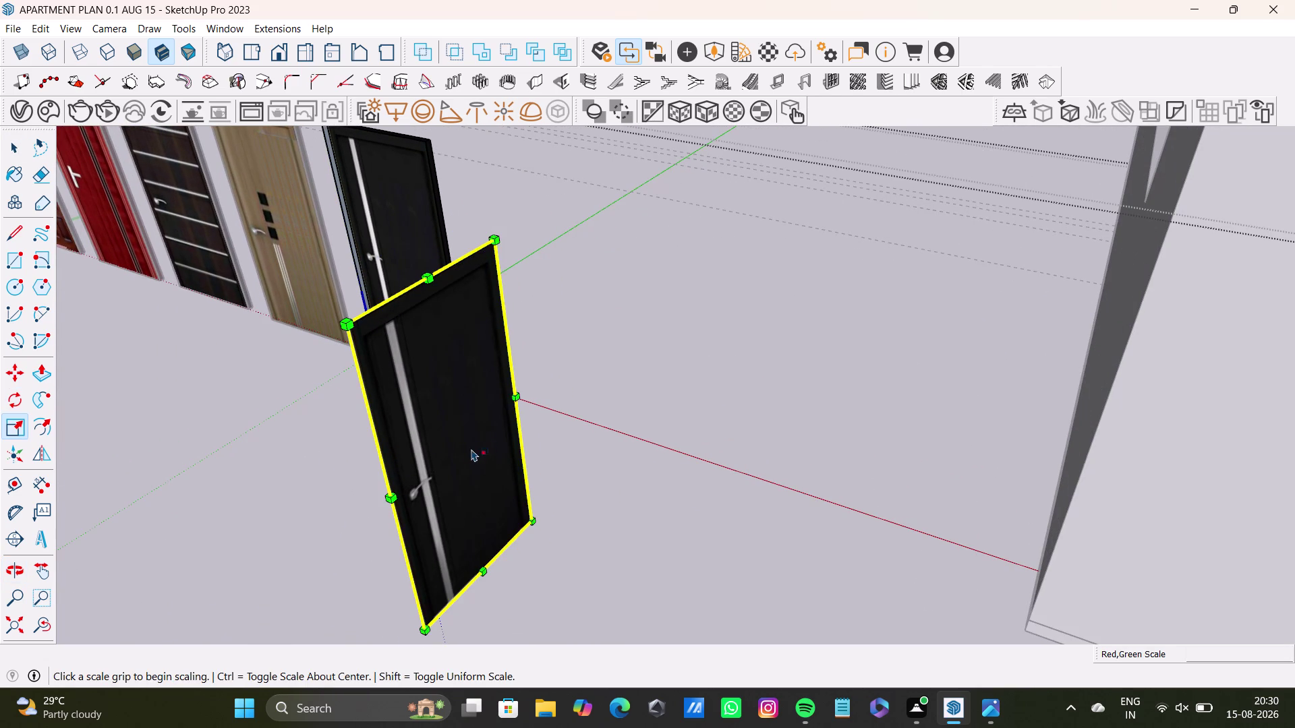
middle_drag(476, 474, 527, 458)
scroll(up, 3)
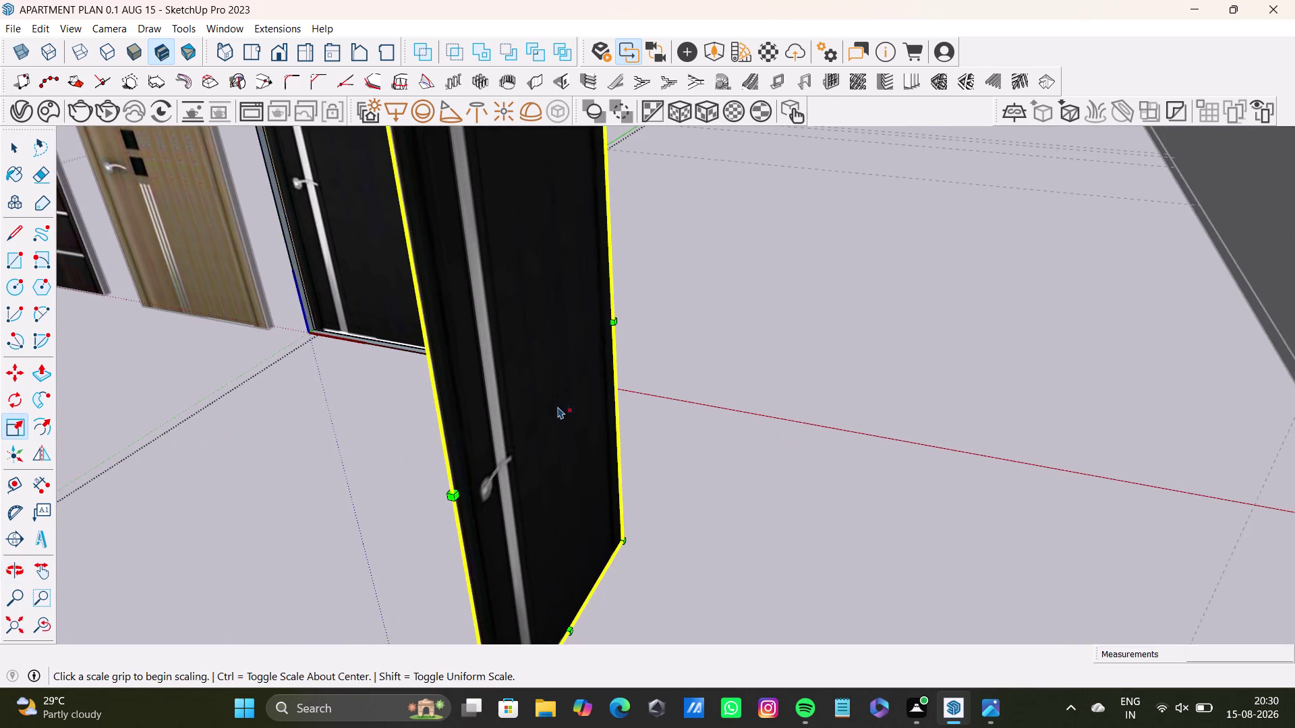
middle_drag(558, 406, 804, 604)
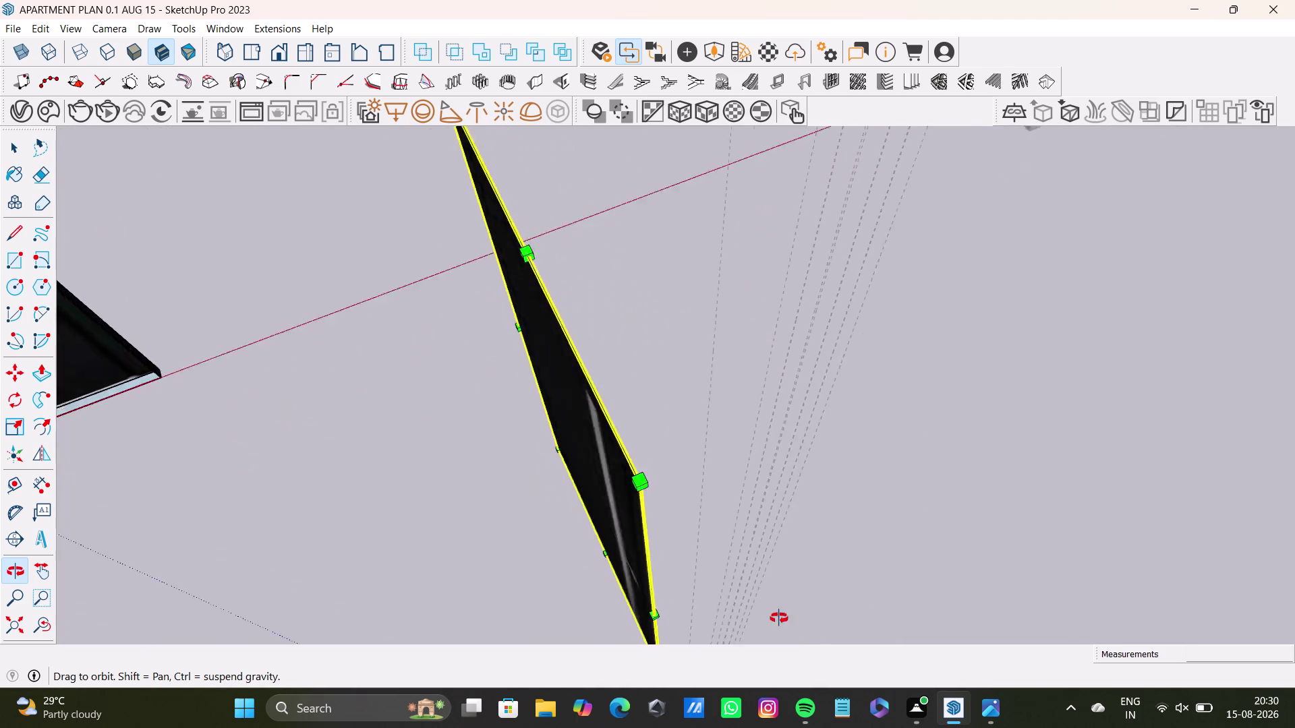
middle_drag(804, 604, 450, 584)
scroll(down, 3)
middle_drag(522, 397, 580, 688)
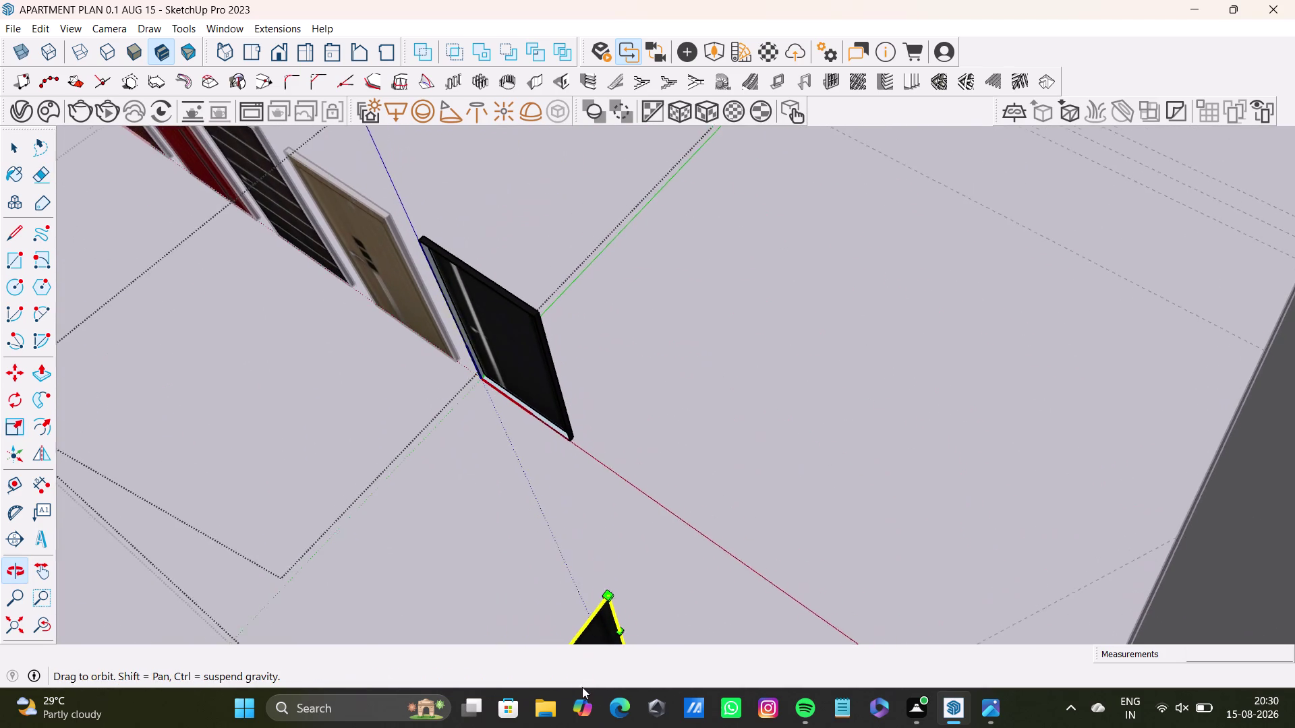
middle_drag(596, 464, 721, 447)
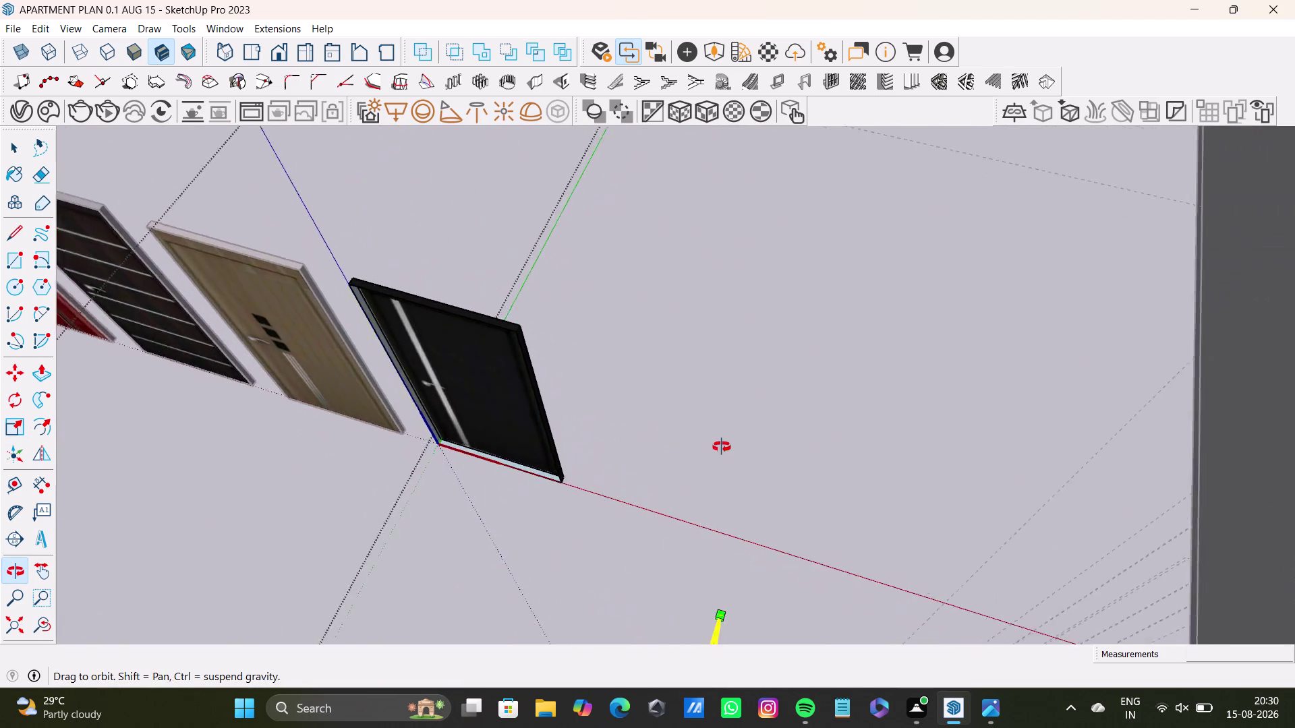
middle_drag(720, 447, 780, 489)
scroll(down, 3)
middle_drag(847, 593, 737, 448)
middle_drag(775, 560, 502, 379)
Move the copied door by its bottom corner into the front room's doorway opening.
key(m)
click(558, 408)
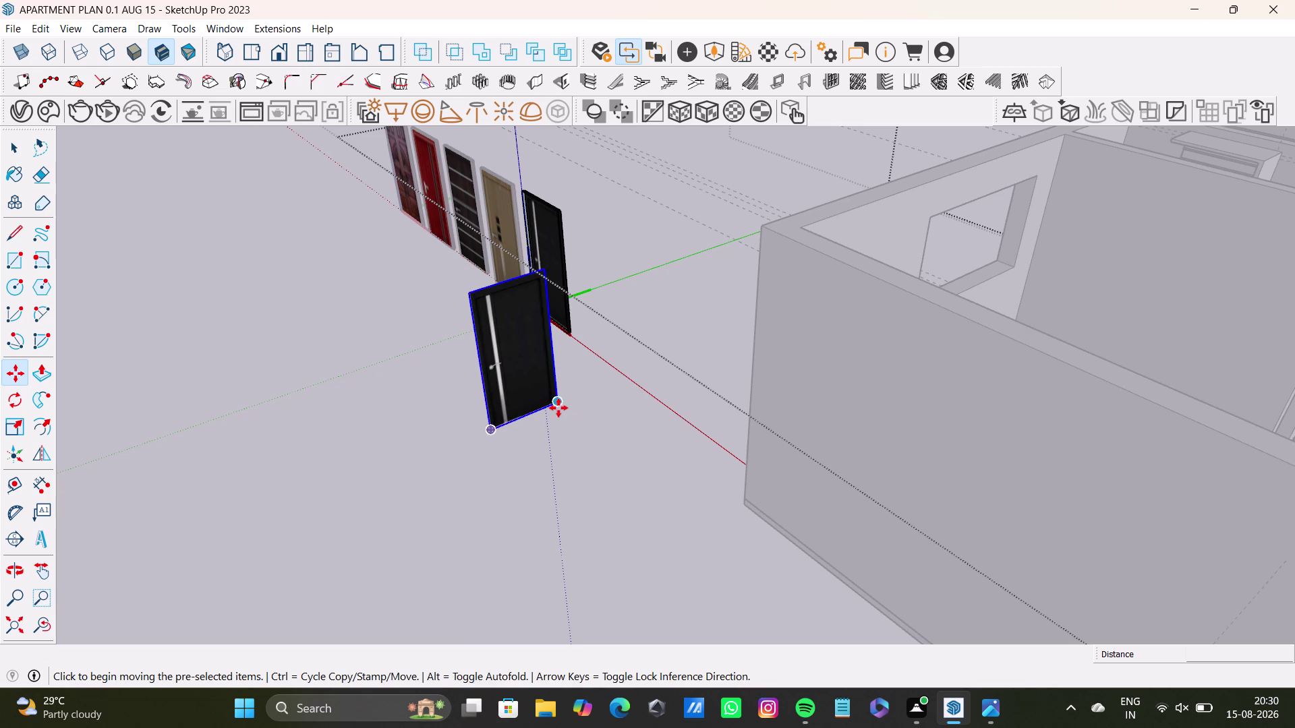
scroll(down, 3)
middle_drag(805, 472, 356, 541)
scroll(down, 3)
middle_drag(865, 534, 821, 535)
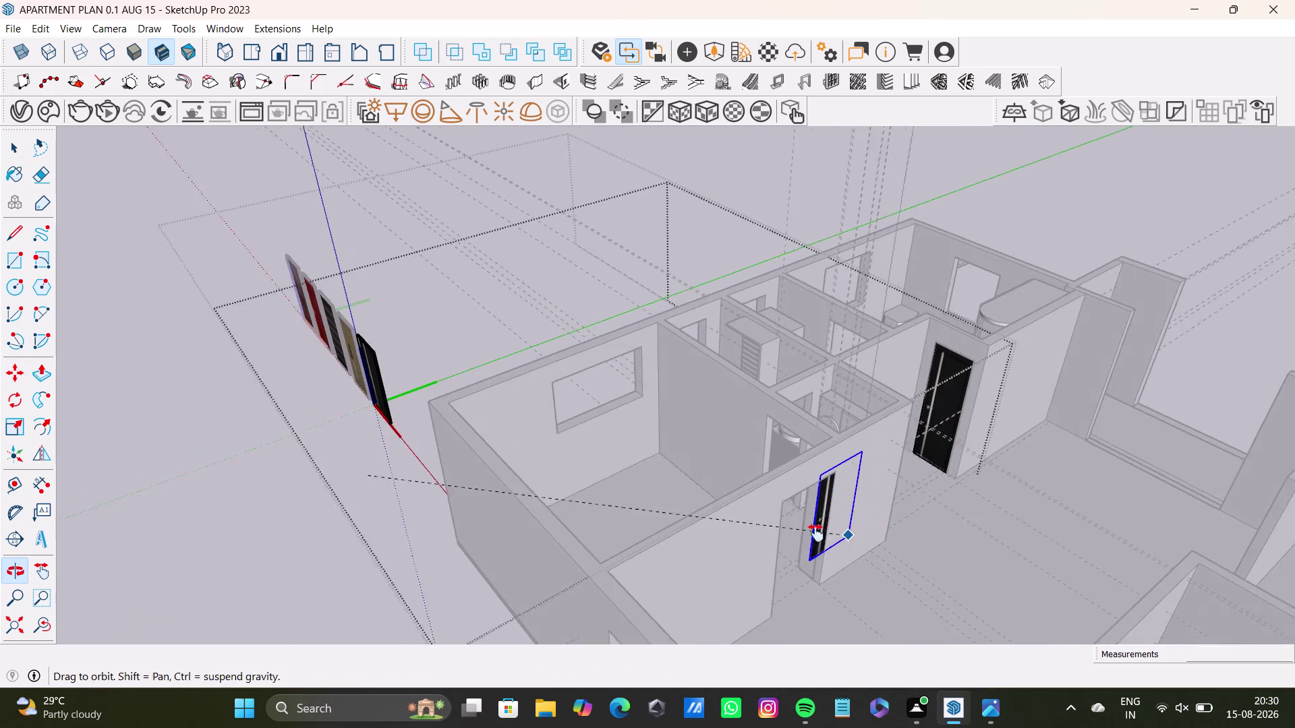
middle_drag(821, 535, 743, 470)
scroll(up, 3)
middle_drag(720, 534, 665, 585)
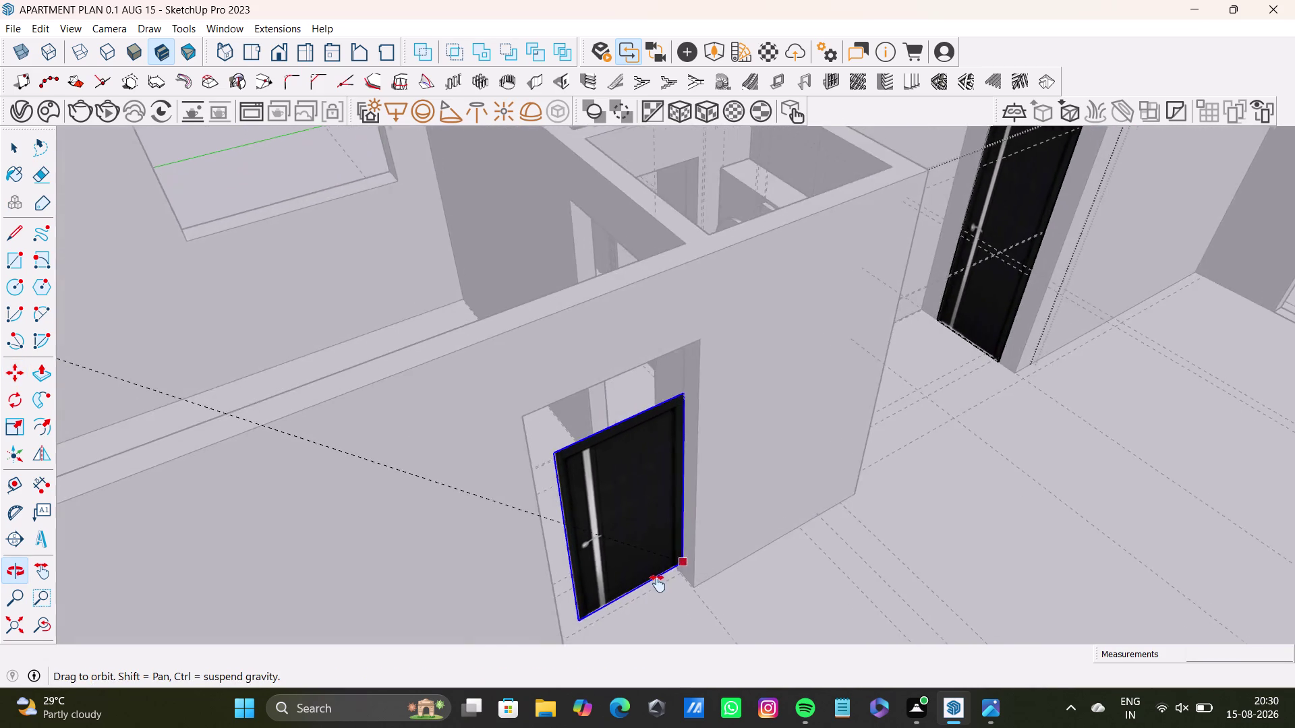
middle_drag(664, 585, 617, 499)
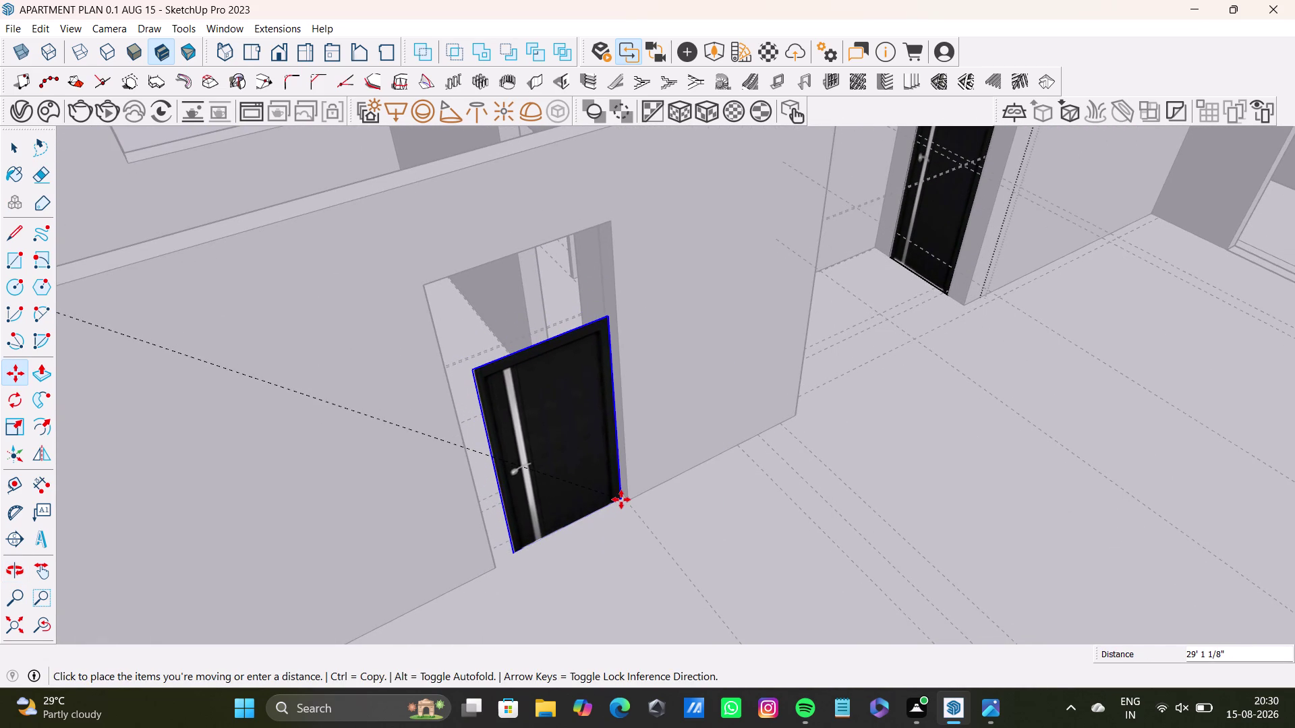
click(621, 500)
Scale the copied door to match the doorway opening's height.
key(s)
scroll(up, 3)
drag(507, 476, 453, 487)
scroll(down, 3)
middle_drag(541, 426, 585, 643)
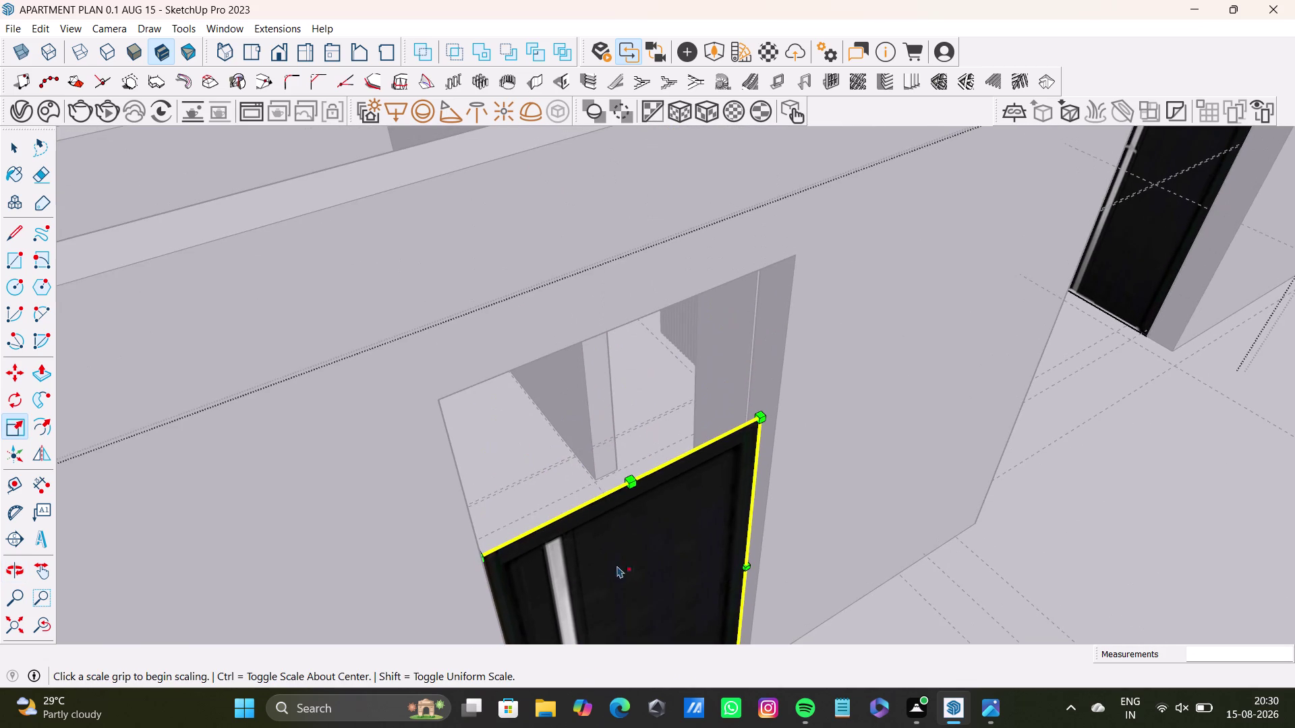
drag(634, 483, 638, 370)
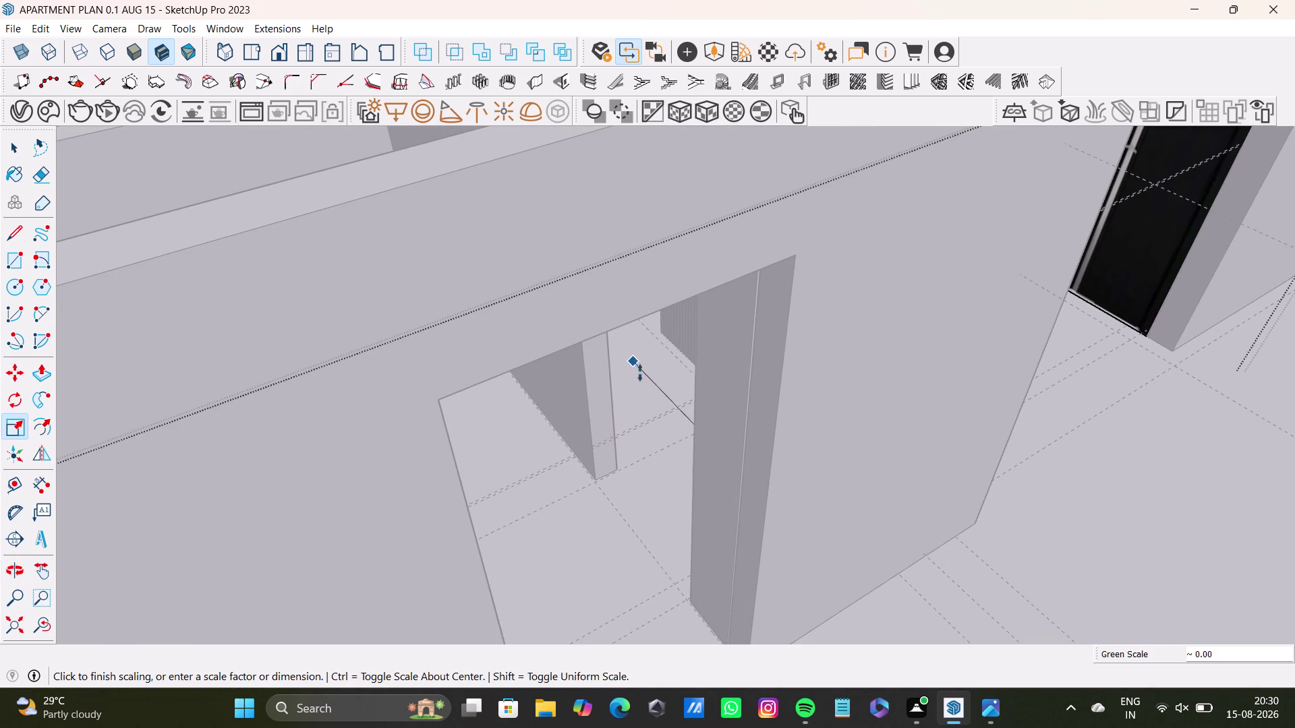
drag(637, 370, 642, 377)
key(space)
scroll(down, 3)
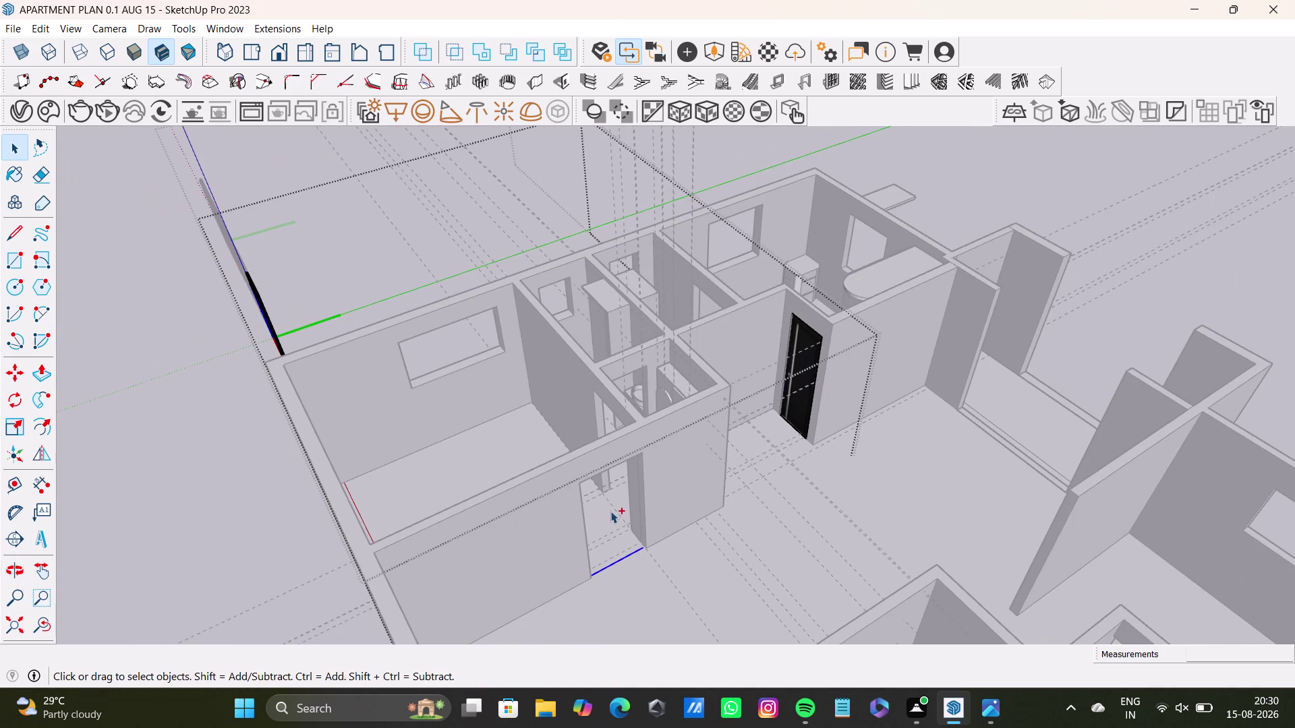
Undo the last resize and rescale the door to fill the opening width.
key(ctrl+z)
scroll(up, 3)
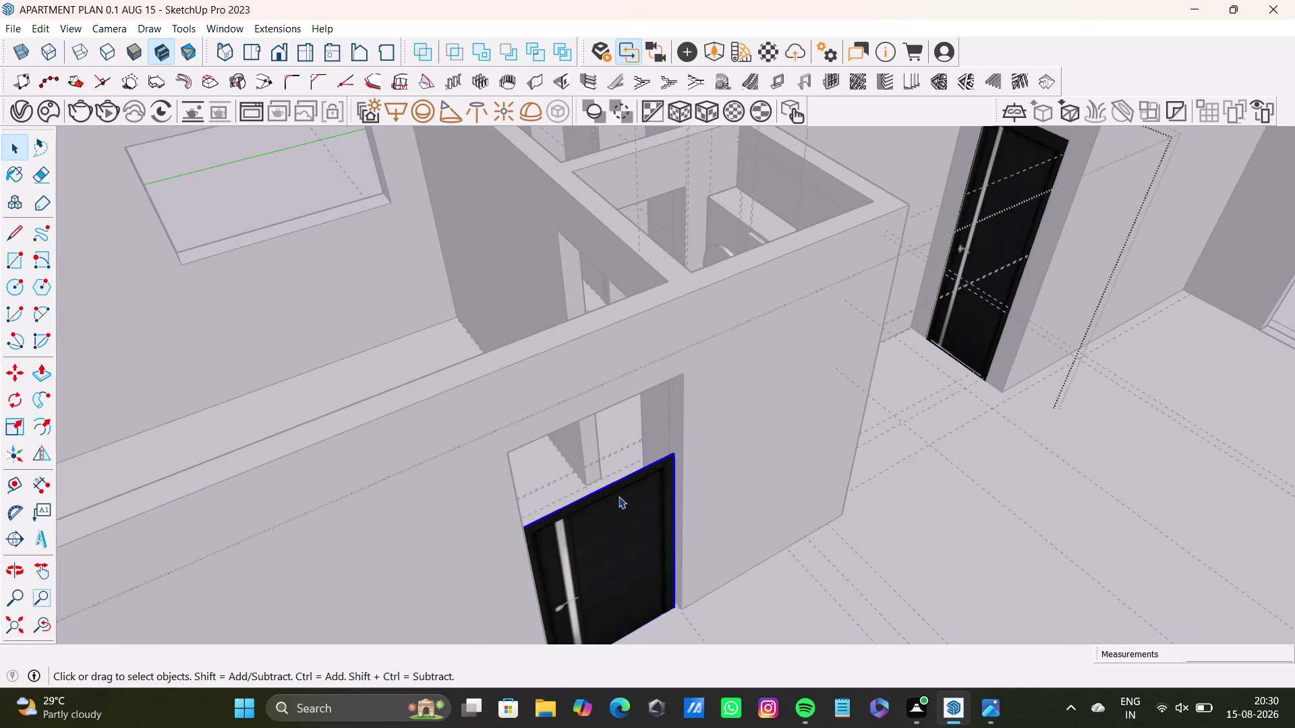
key(s)
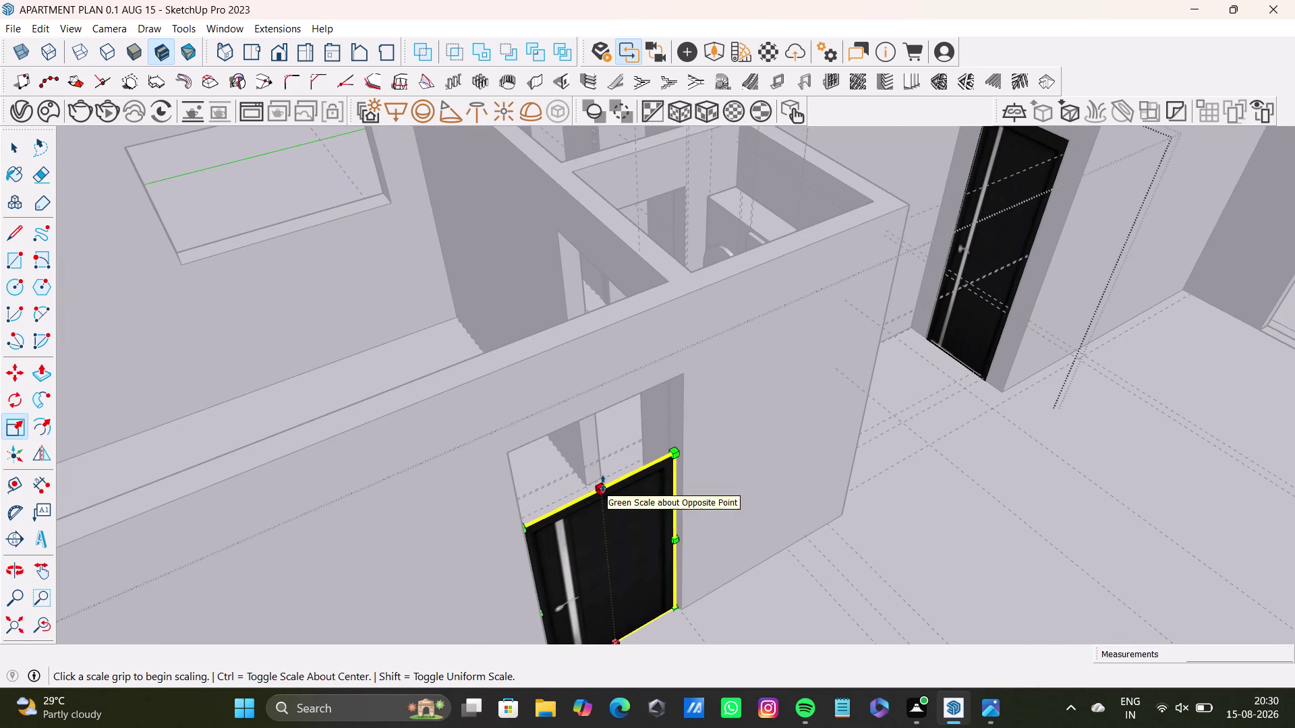
drag(603, 484, 590, 413)
key(space)
scroll(down, 3)
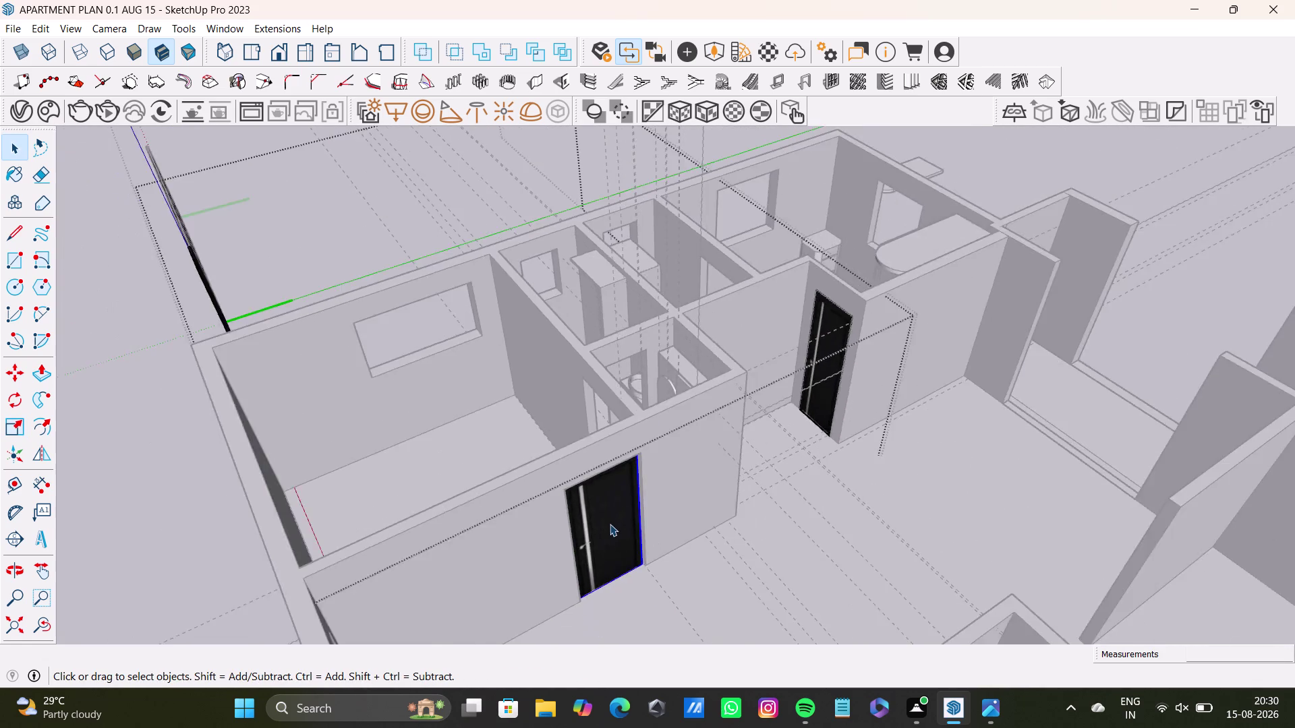
scroll(down, 3)
key(space)
scroll(down, 3)
middle_drag(608, 549, 816, 582)
click(928, 274)
key(space)
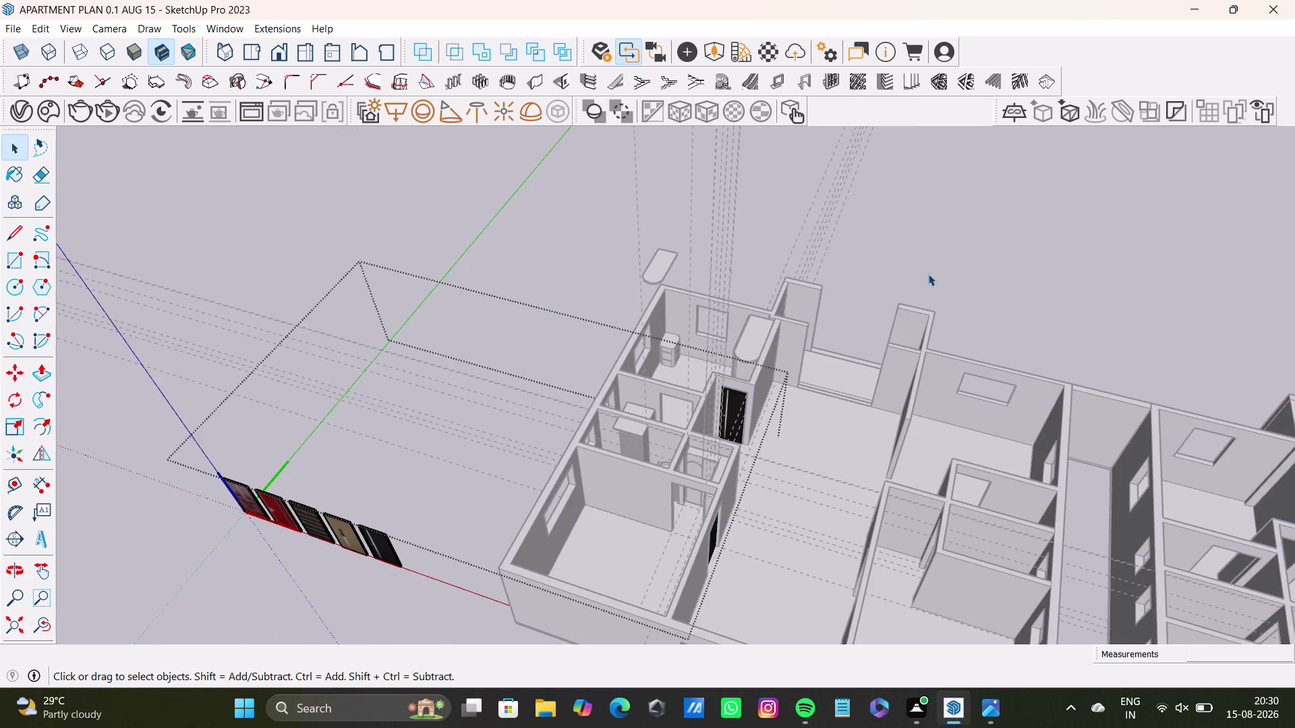
click(928, 273)
middle_drag(648, 549, 615, 537)
scroll(up, 3)
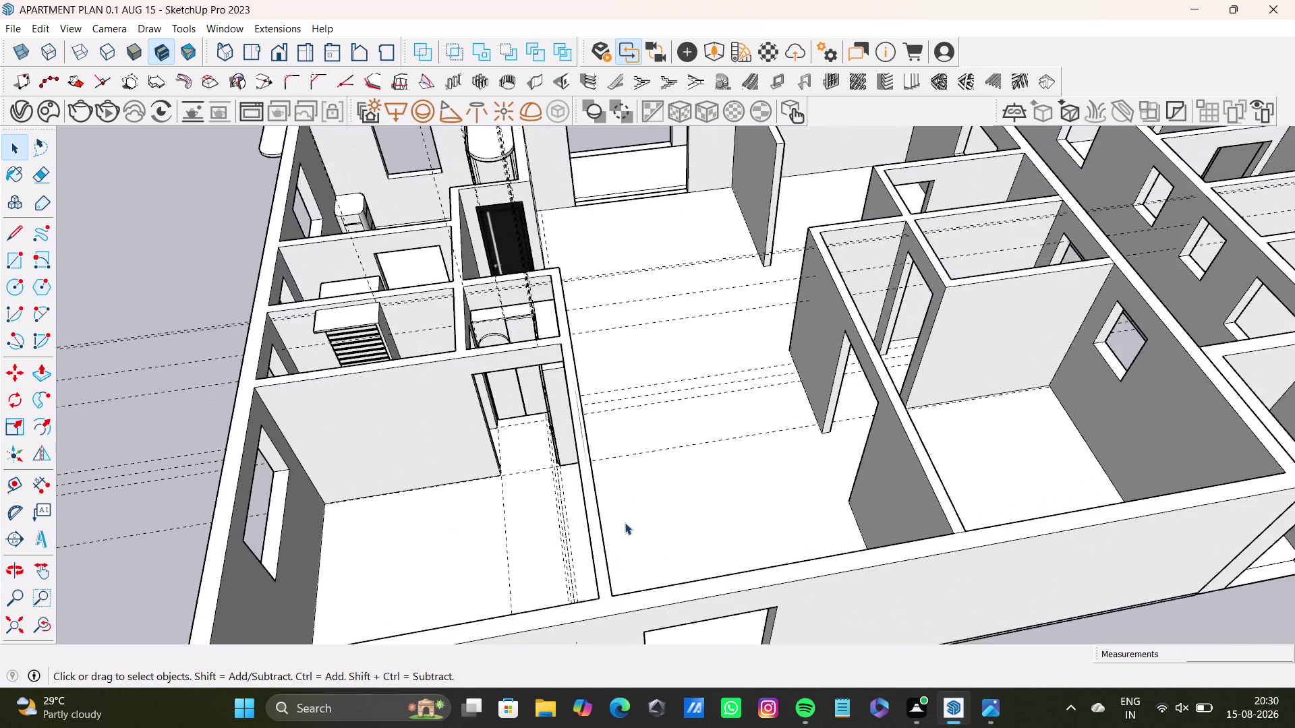
middle_drag(624, 523, 847, 615)
scroll(up, 3)
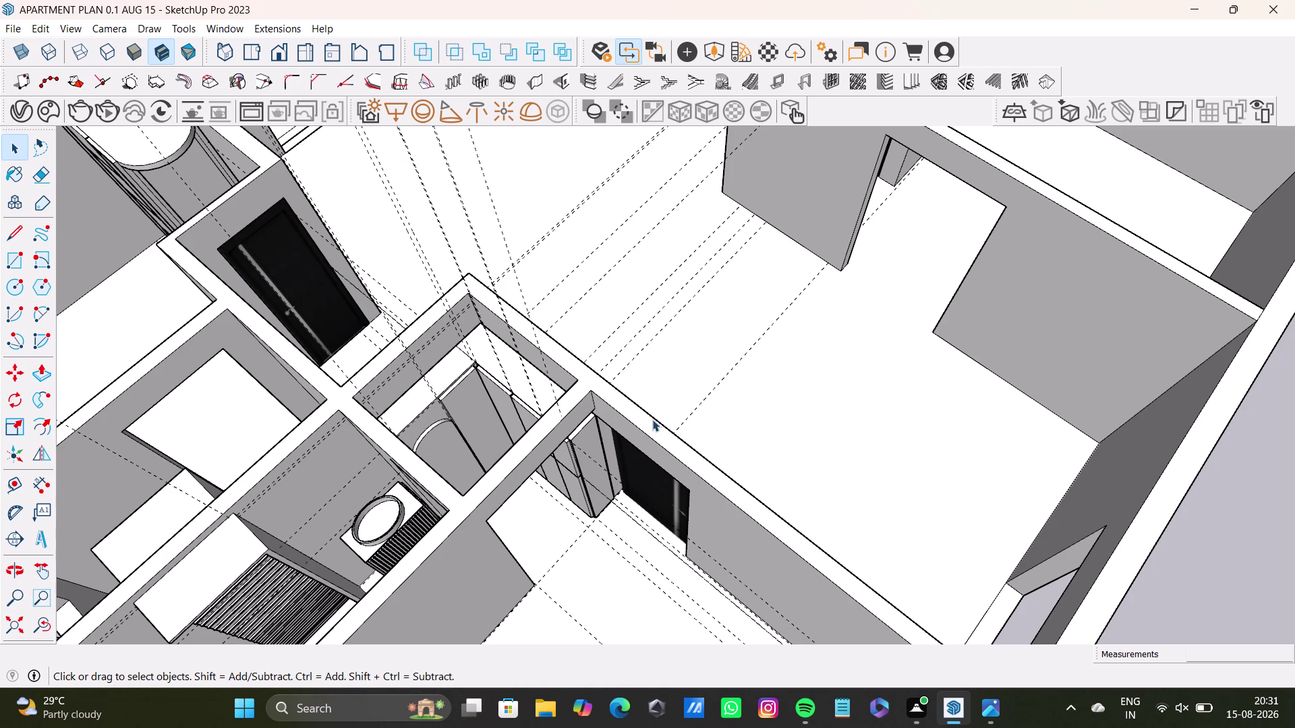
middle_drag(710, 480, 319, 461)
scroll(down, 3)
middle_drag(498, 399, 579, 341)
middle_drag(577, 366, 334, 338)
middle_drag(555, 308, 609, 477)
scroll(up, 3)
middle_drag(661, 445, 591, 299)
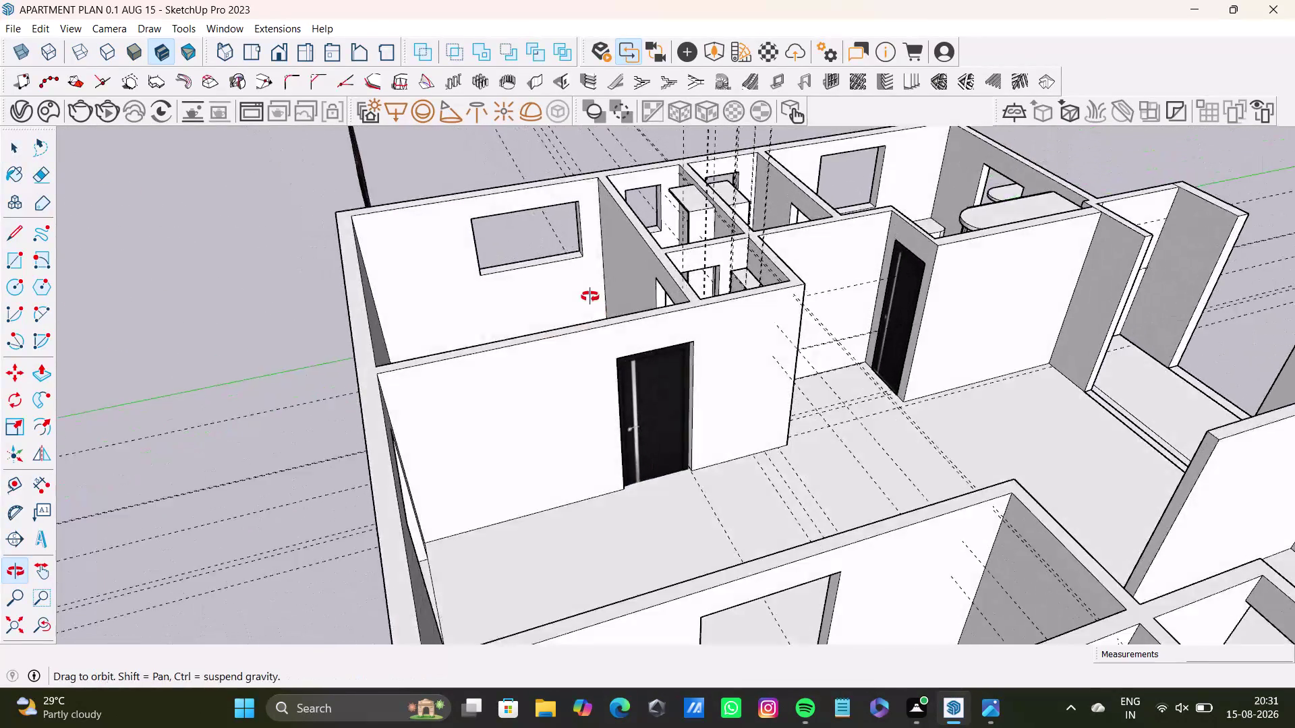
middle_drag(591, 299, 590, 294)
middle_drag(619, 344, 880, 404)
middle_drag(655, 447, 785, 448)
middle_drag(687, 424, 664, 346)
middle_drag(612, 383, 791, 251)
scroll(up, 3)
middle_drag(269, 350, 480, 258)
drag(247, 269, 510, 492)
triple_click(429, 424)
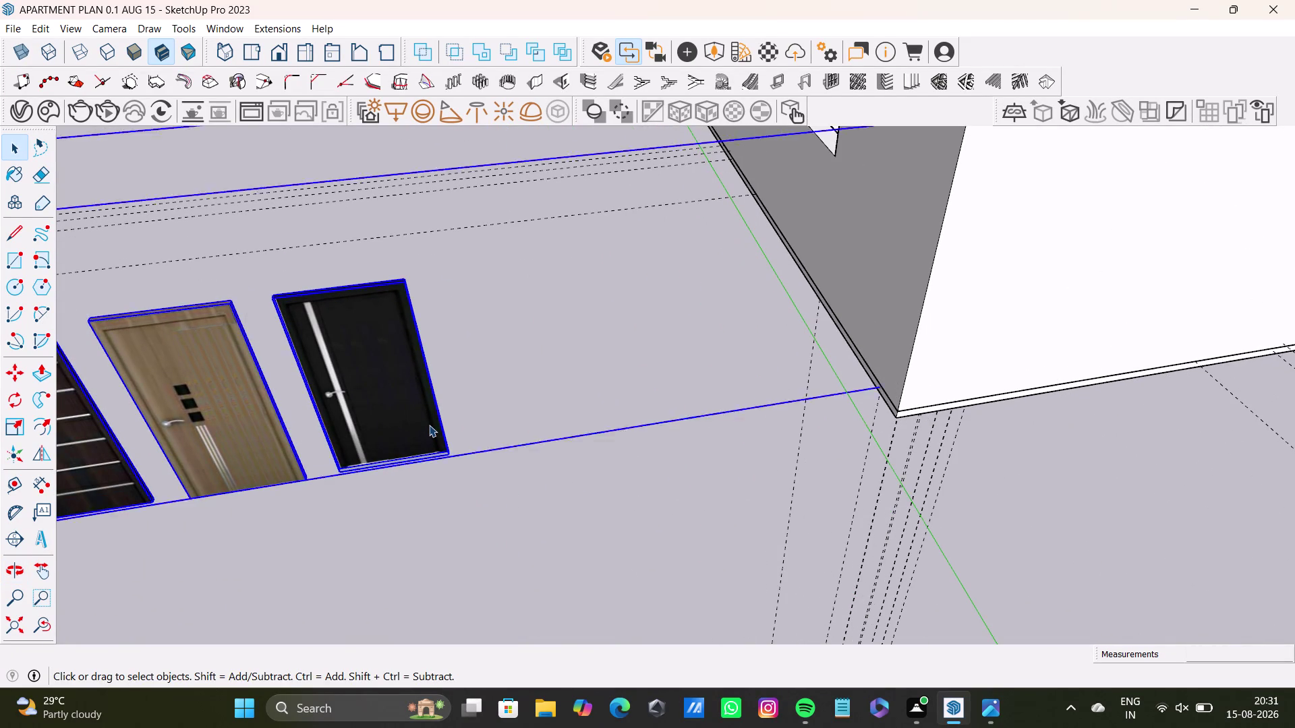
Select the flat black door and rotate it 90° about its corner to stand upright.
click(429, 425)
drag(249, 254, 534, 482)
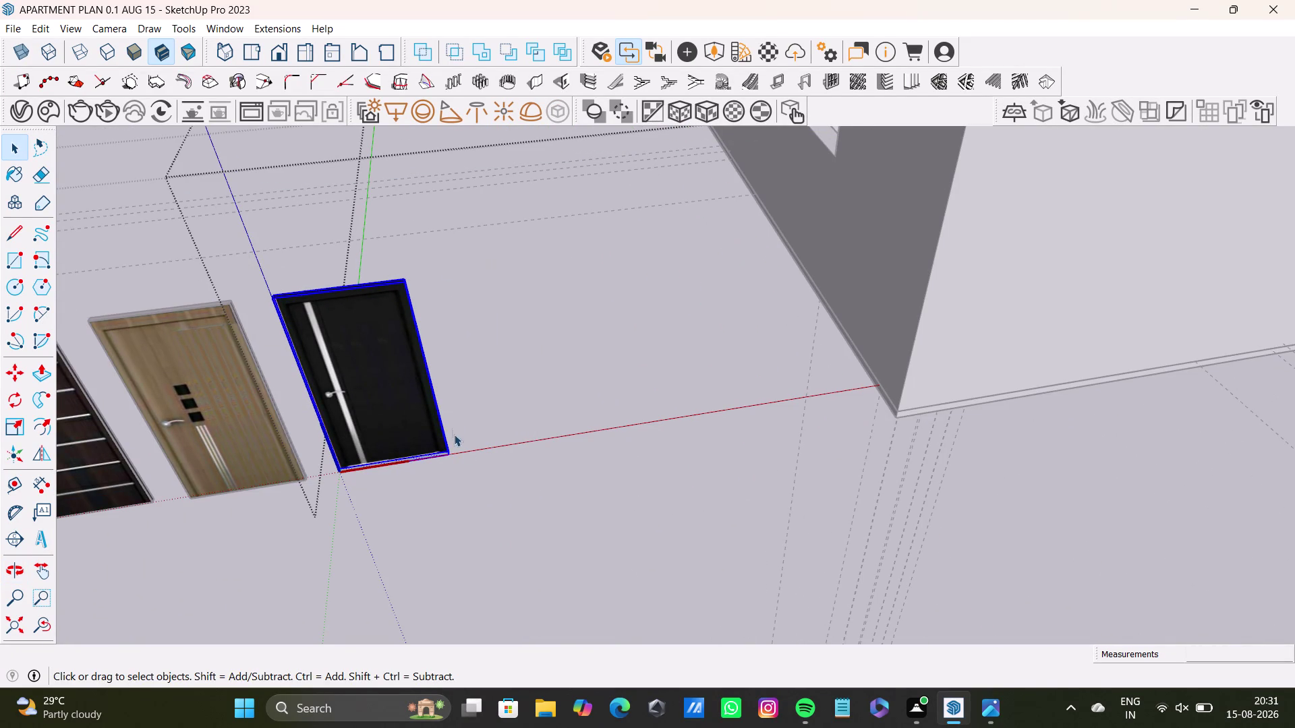
key(q)
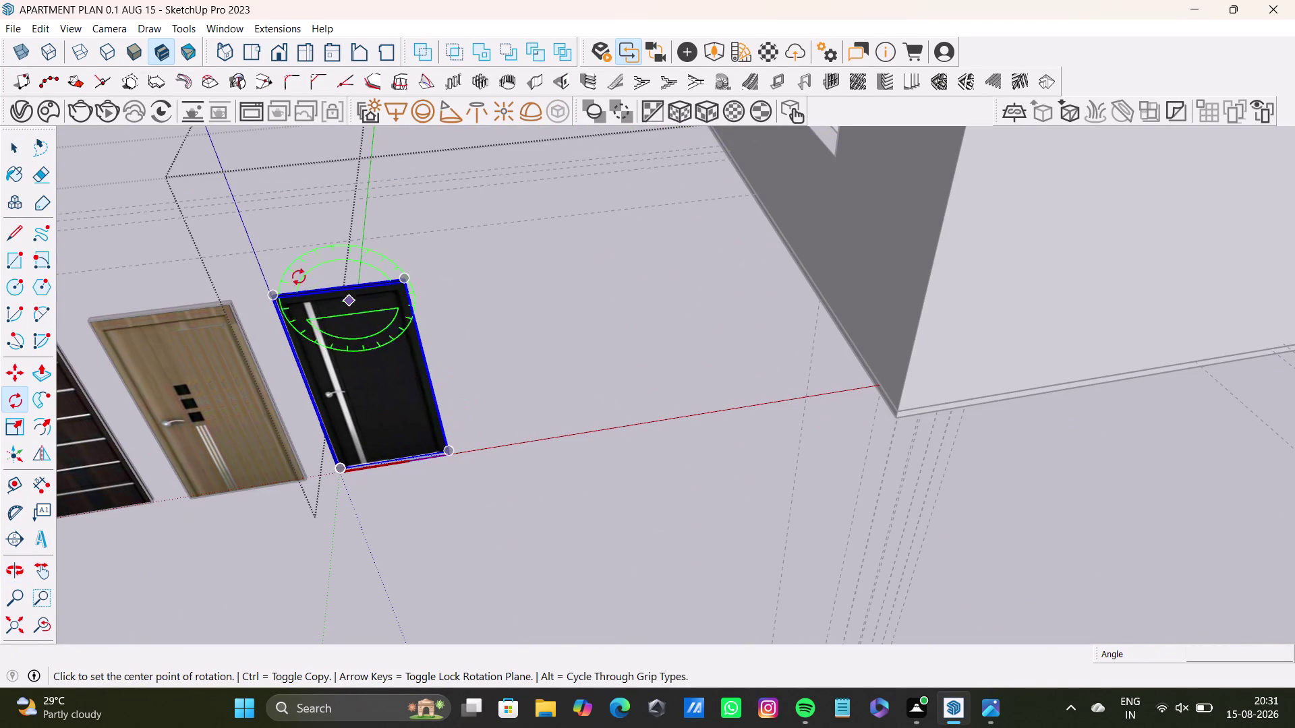
key(Up)
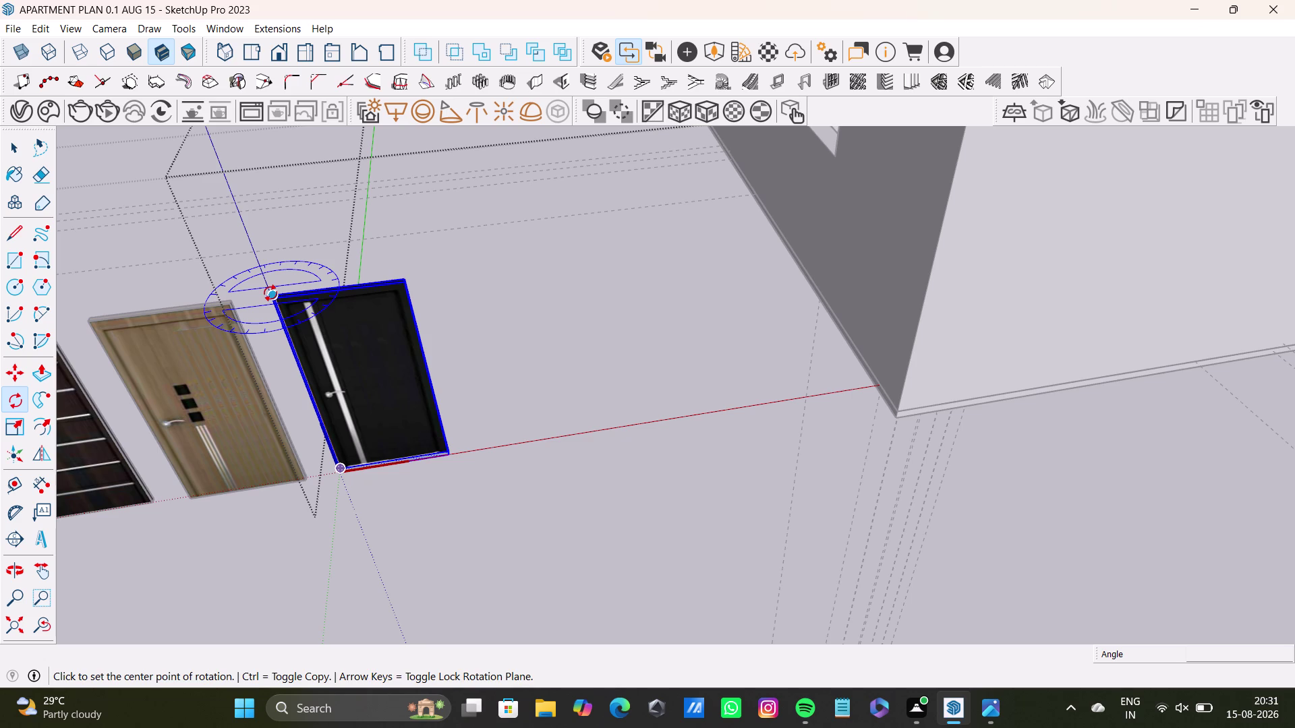
click(271, 293)
click(404, 277)
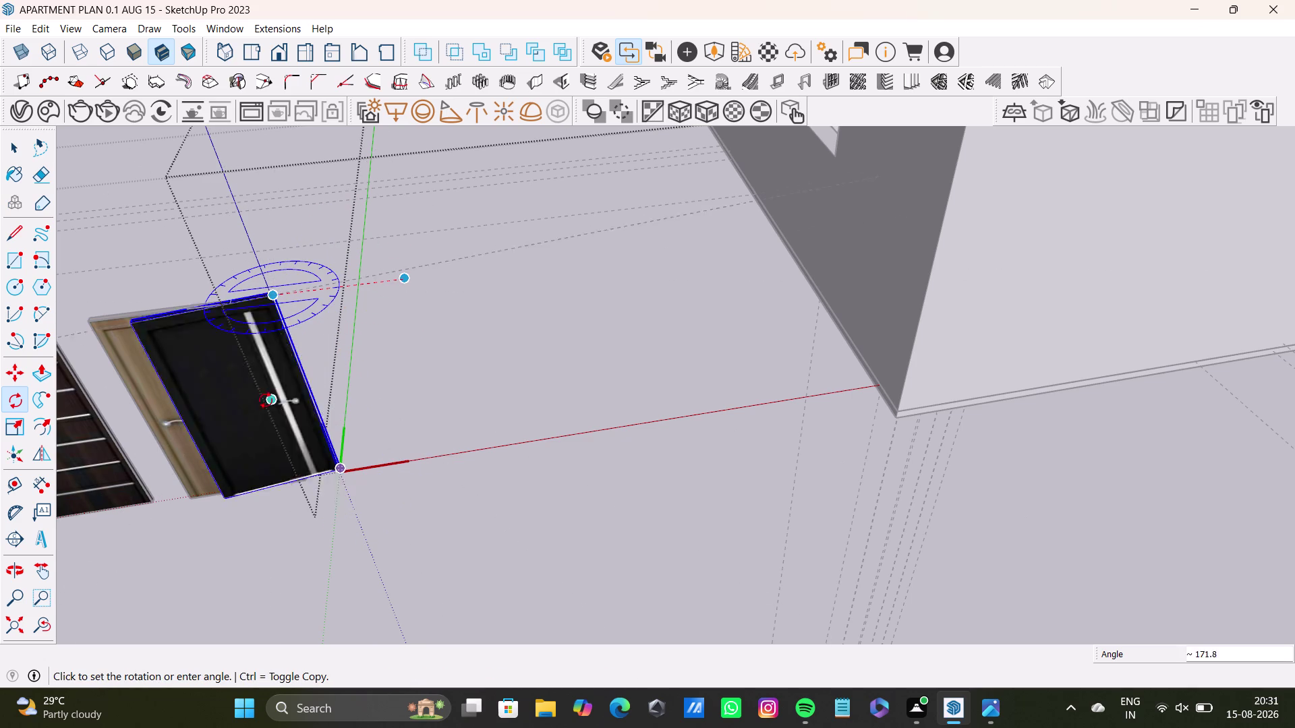
click(242, 404)
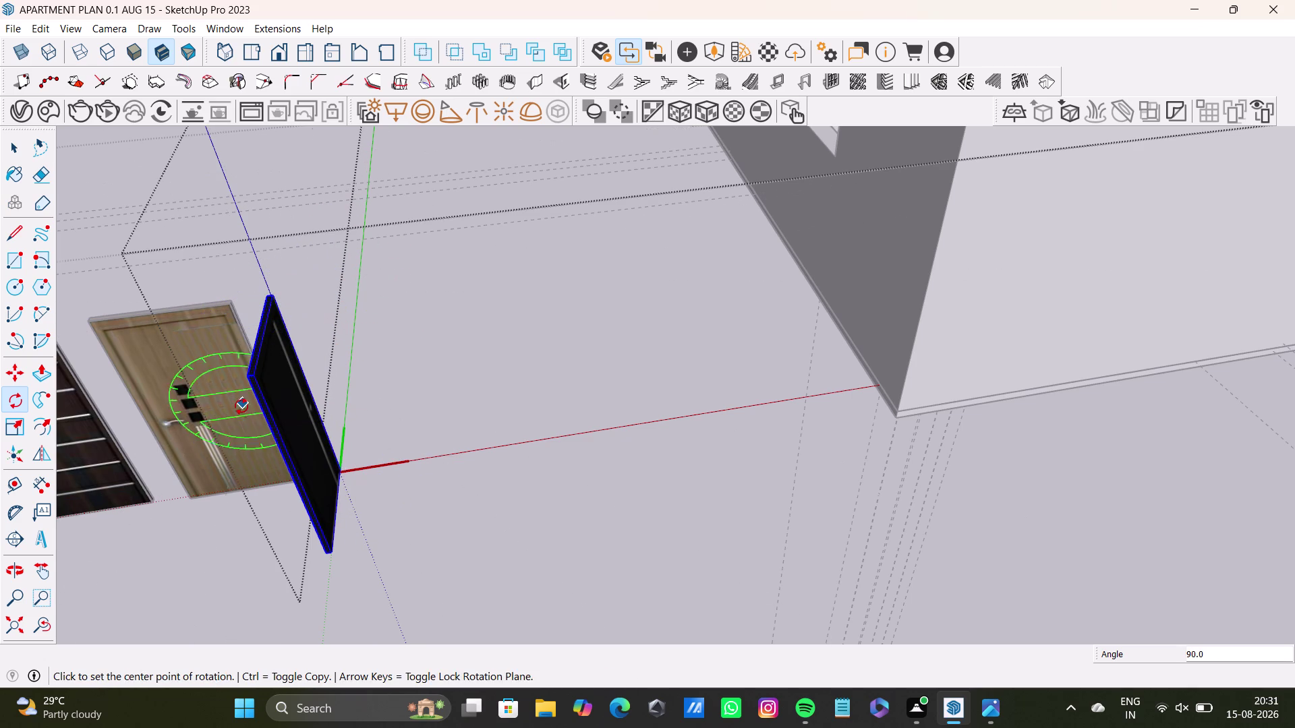
key(space)
middle_drag(322, 512, 569, 447)
middle_drag(569, 434, 406, 533)
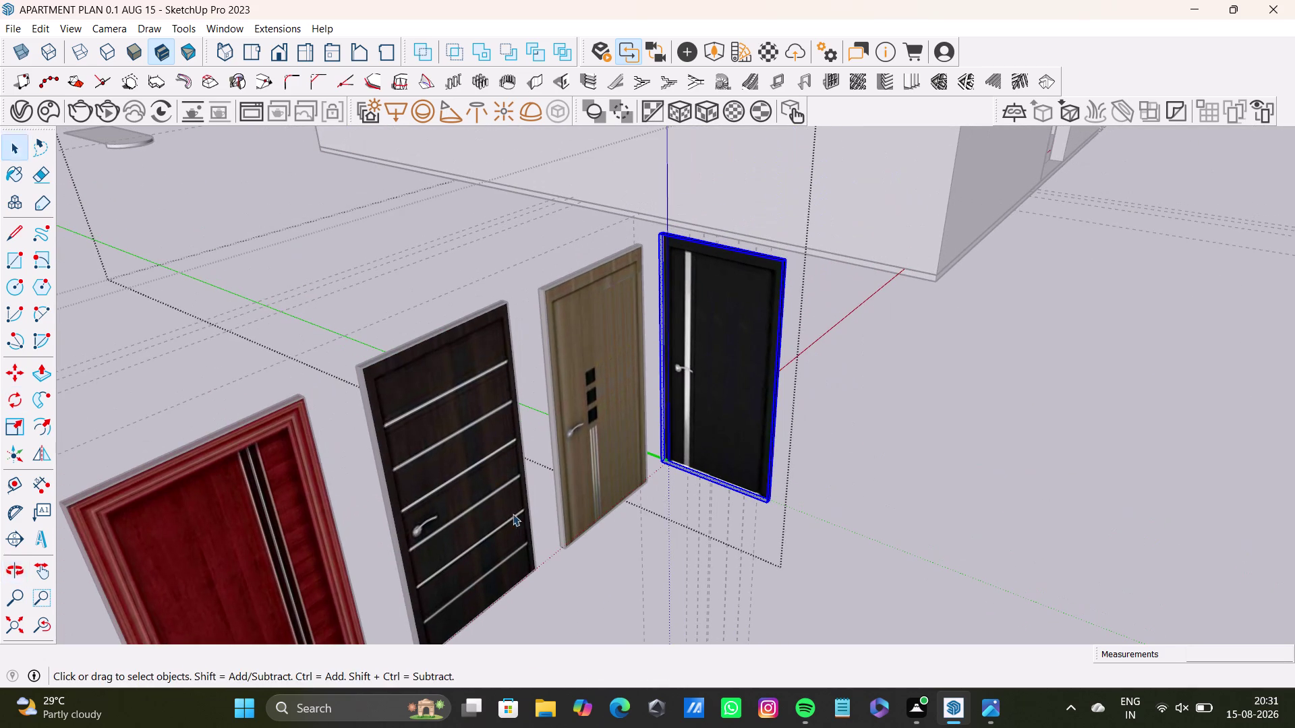
Move a copy of the black door (M with Ctrl) into the apartment wall opening.
key(m)
click(771, 501)
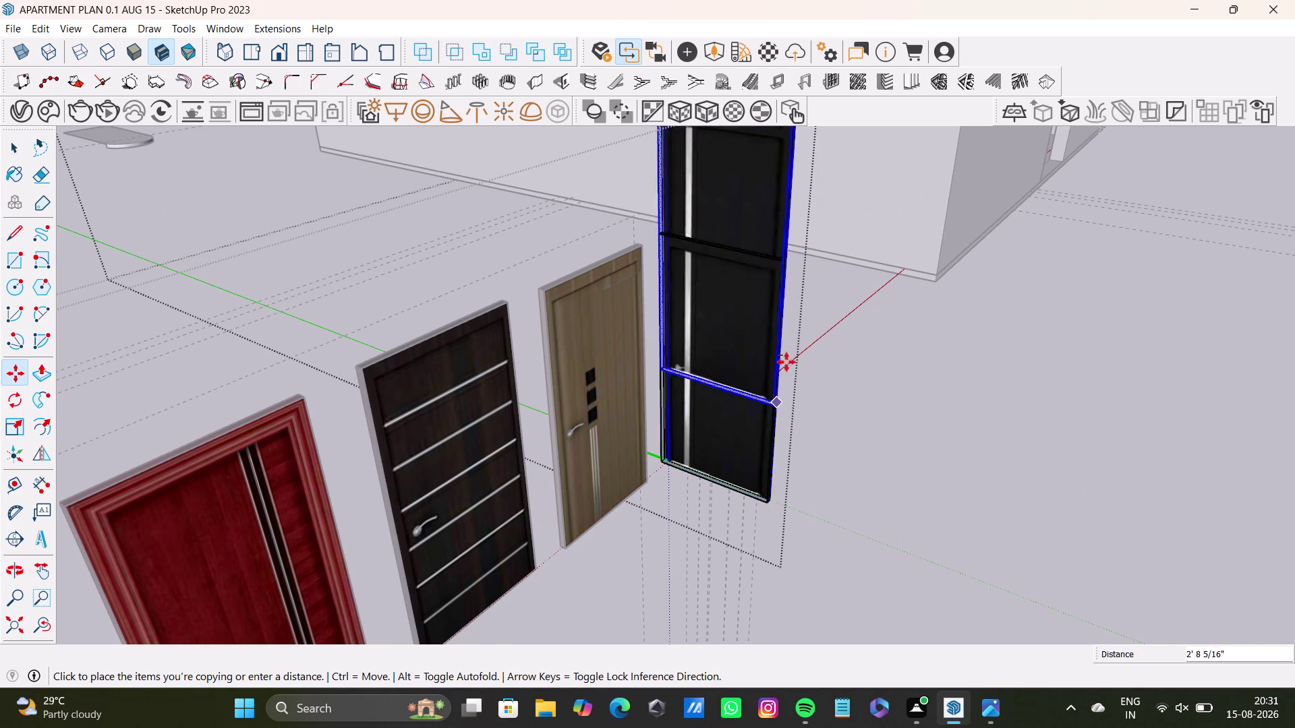
scroll(down, 3)
middle_drag(851, 348, 596, 727)
scroll(up, 3)
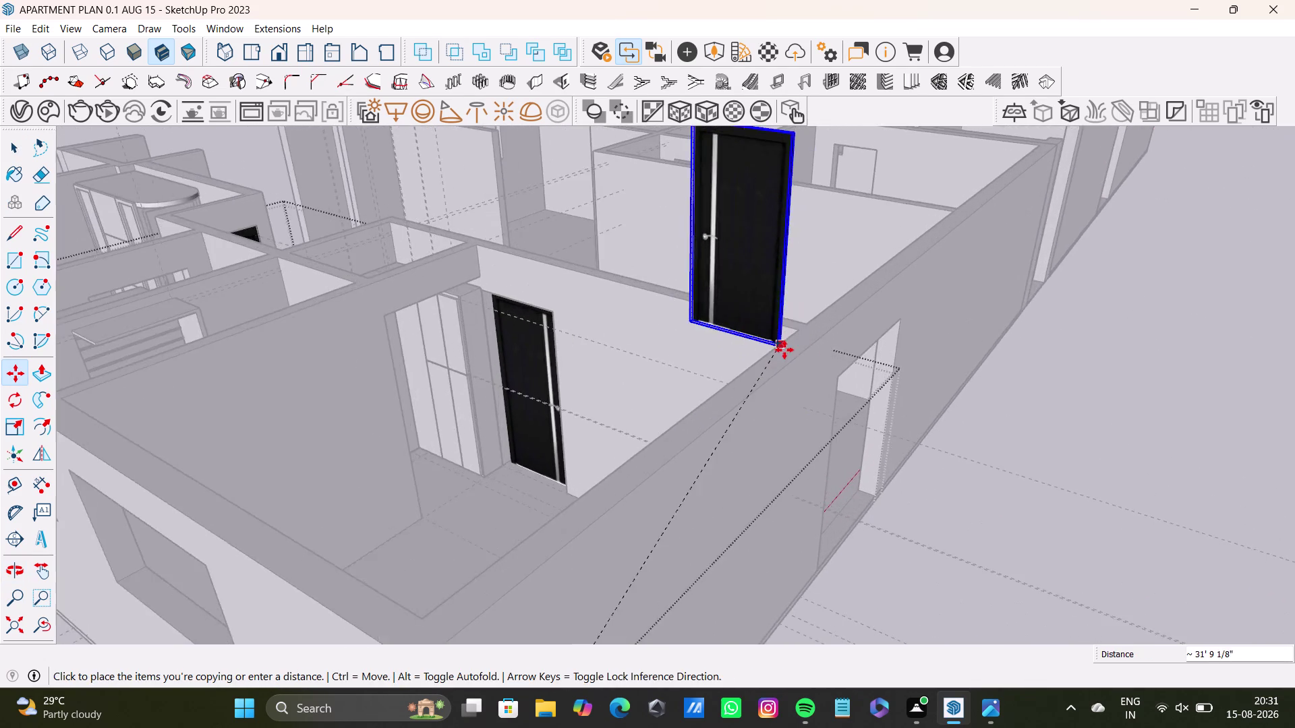
middle_drag(785, 350, 804, 596)
scroll(up, 3)
middle_drag(728, 292, 778, 658)
middle_drag(815, 590, 826, 569)
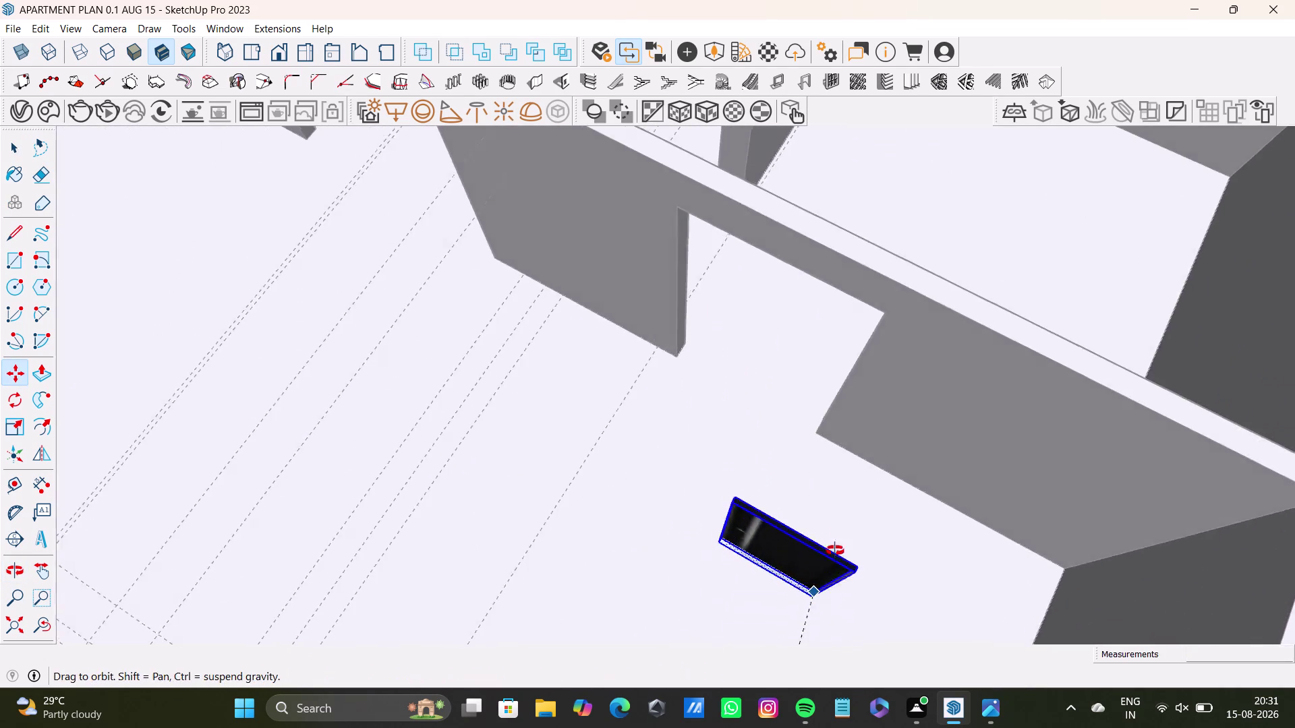
middle_drag(826, 569, 885, 459)
middle_drag(776, 389, 731, 593)
middle_drag(766, 584, 828, 457)
middle_drag(783, 390, 761, 536)
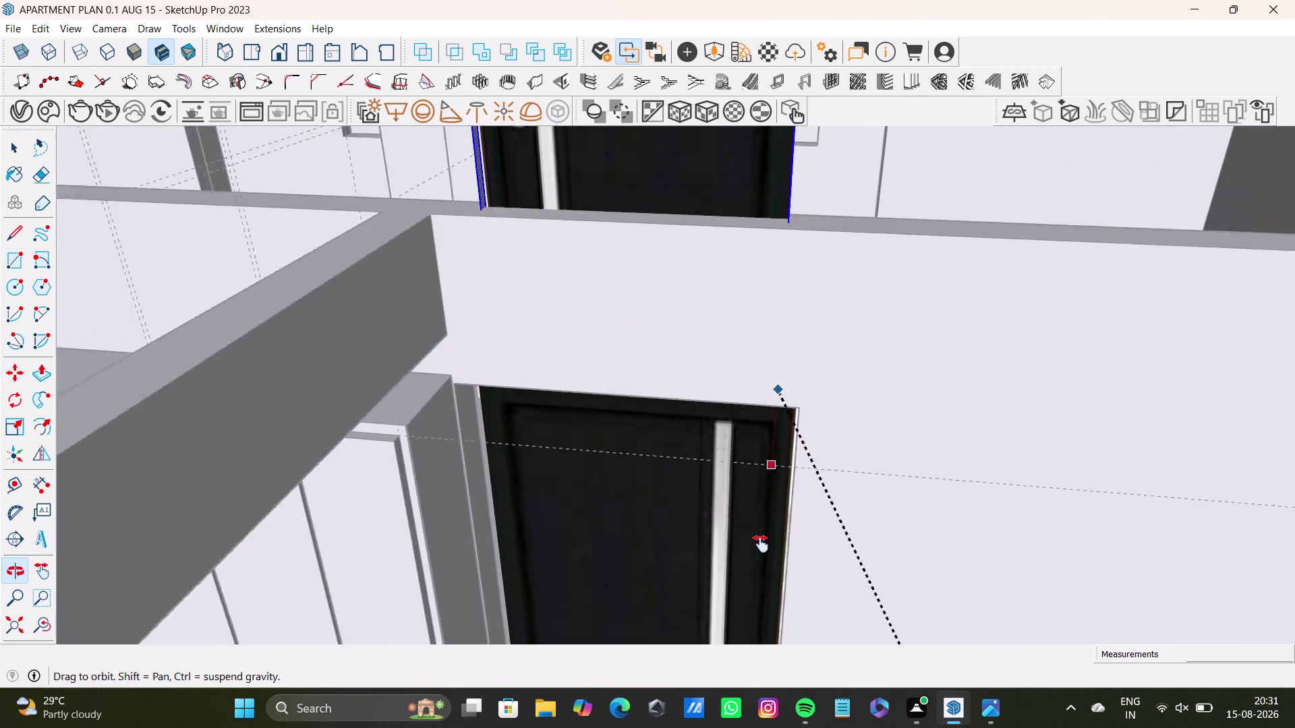
middle_drag(761, 536, 740, 727)
scroll(up, 3)
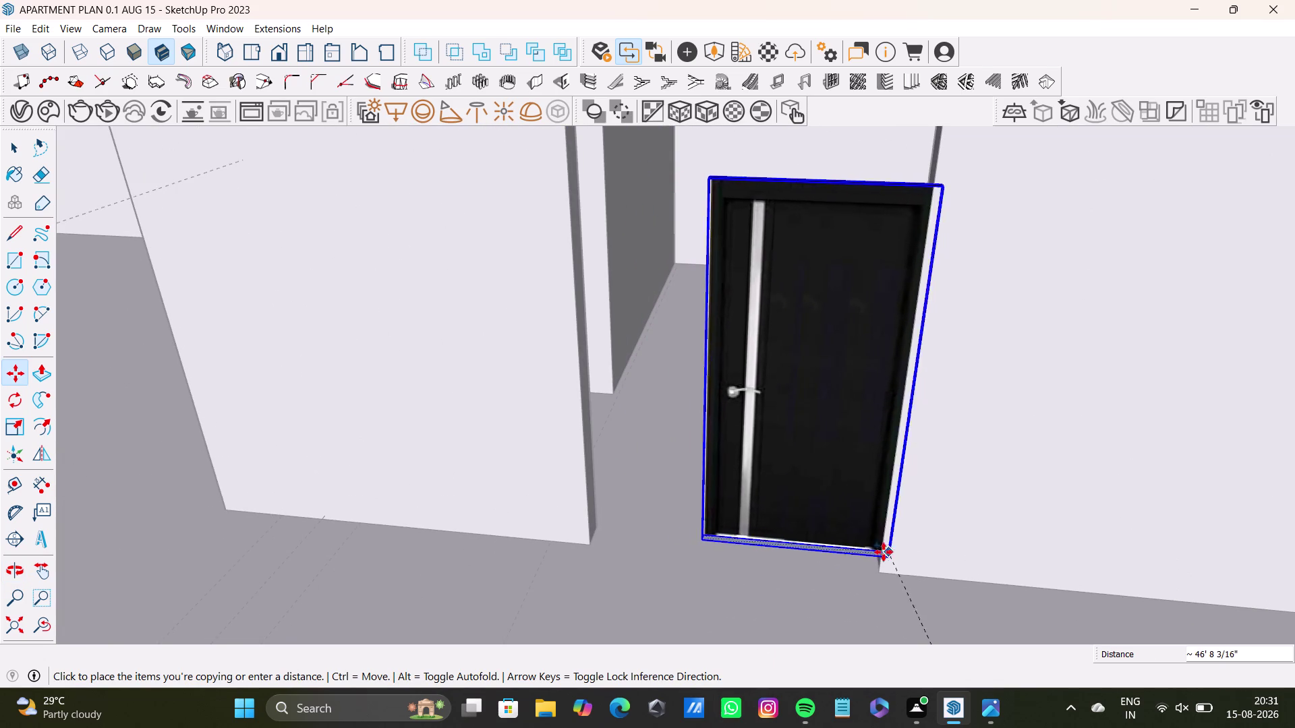
click(881, 560)
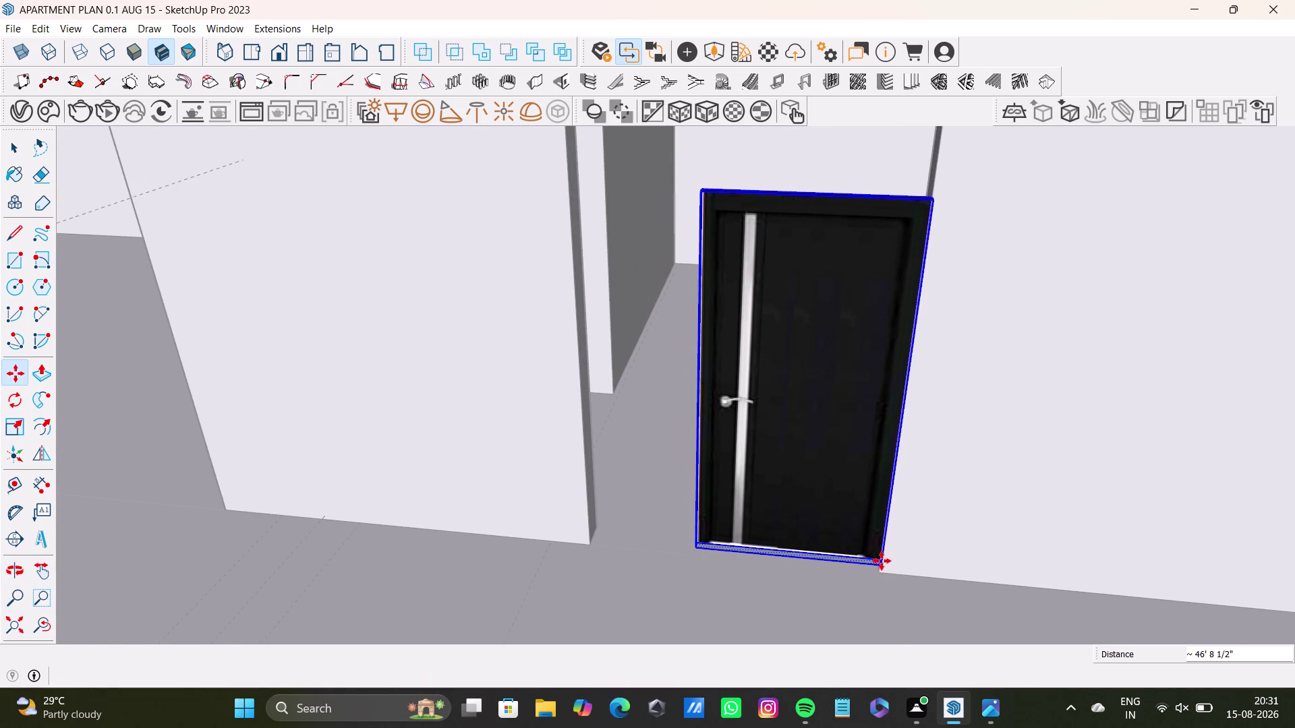
Align the door copy's bottom corner with the opening's edge.
scroll(up, 3)
middle_drag(721, 560, 875, 555)
scroll(up, 3)
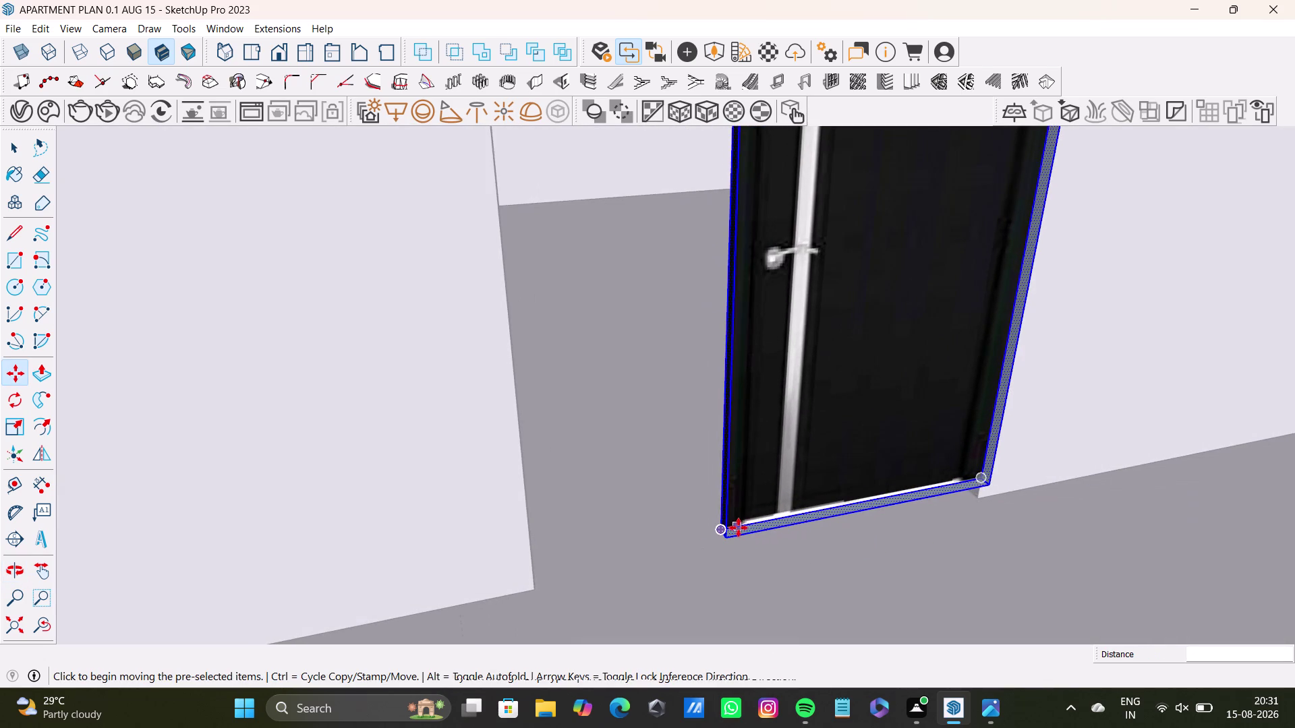
scroll(down, 3)
scroll(down, 3)
middle_drag(736, 528, 599, 441)
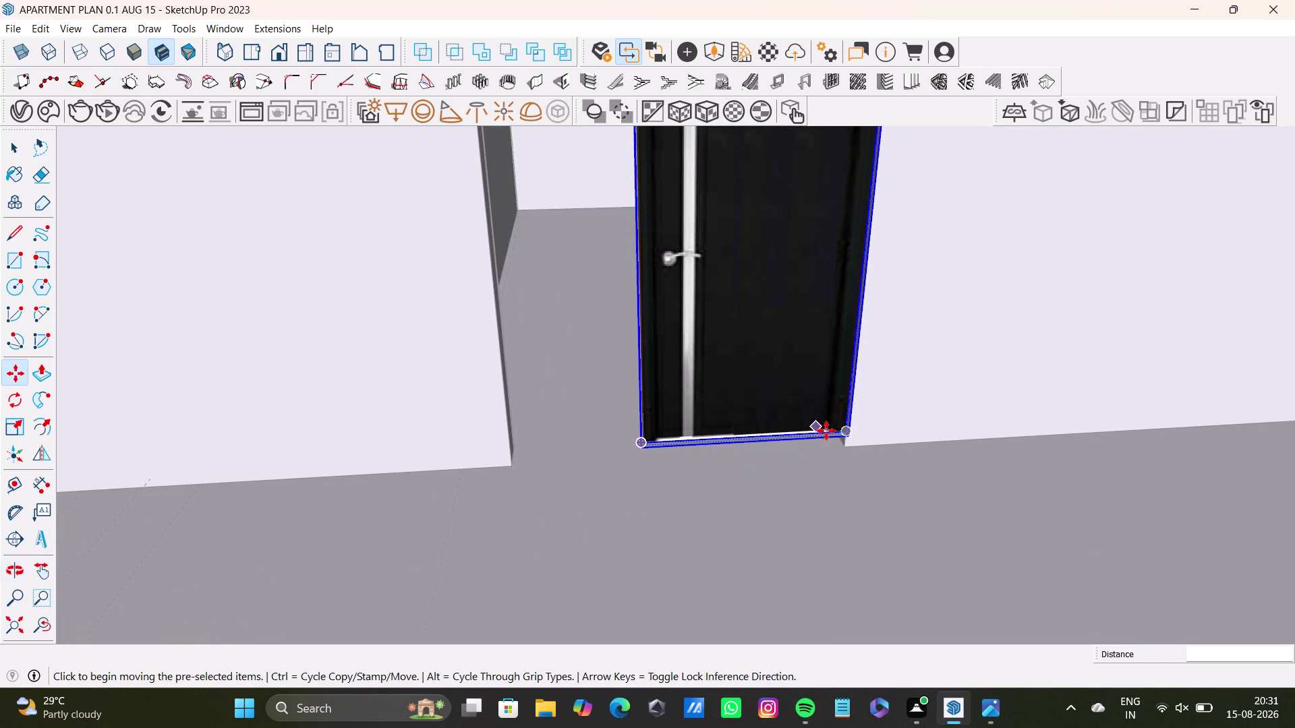
click(843, 433)
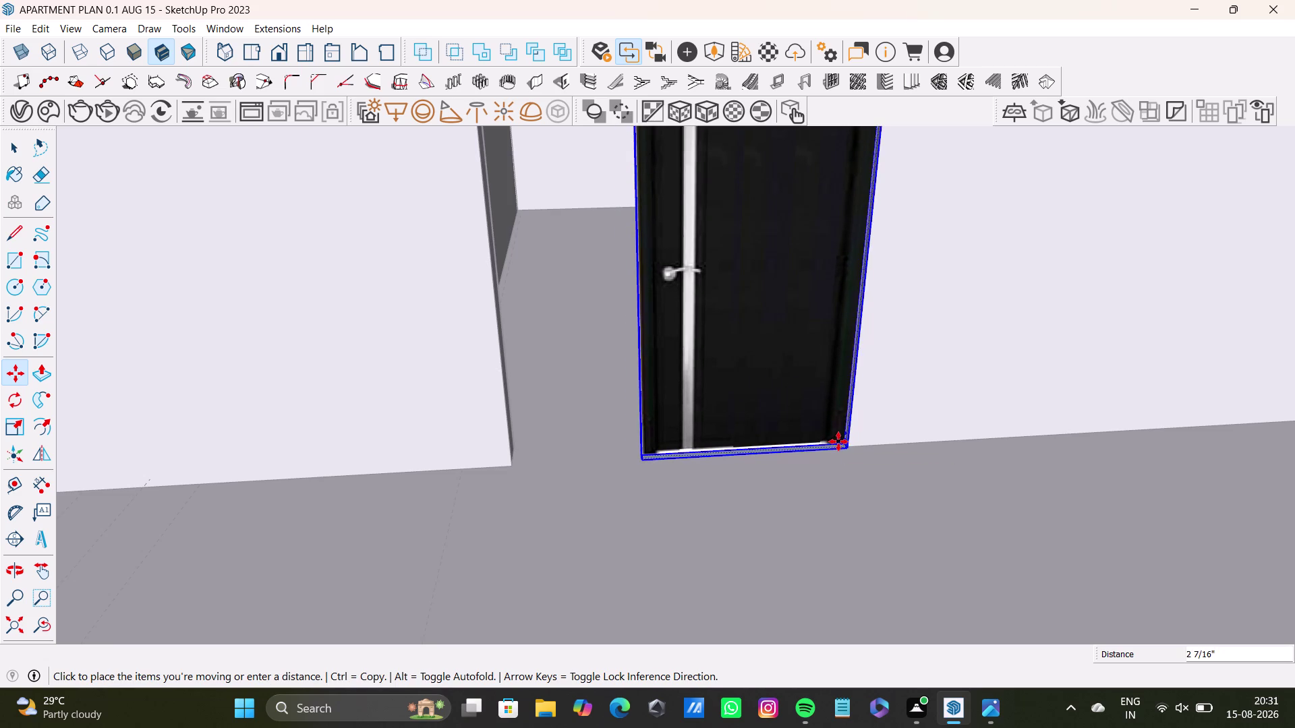
click(837, 441)
scroll(down, 3)
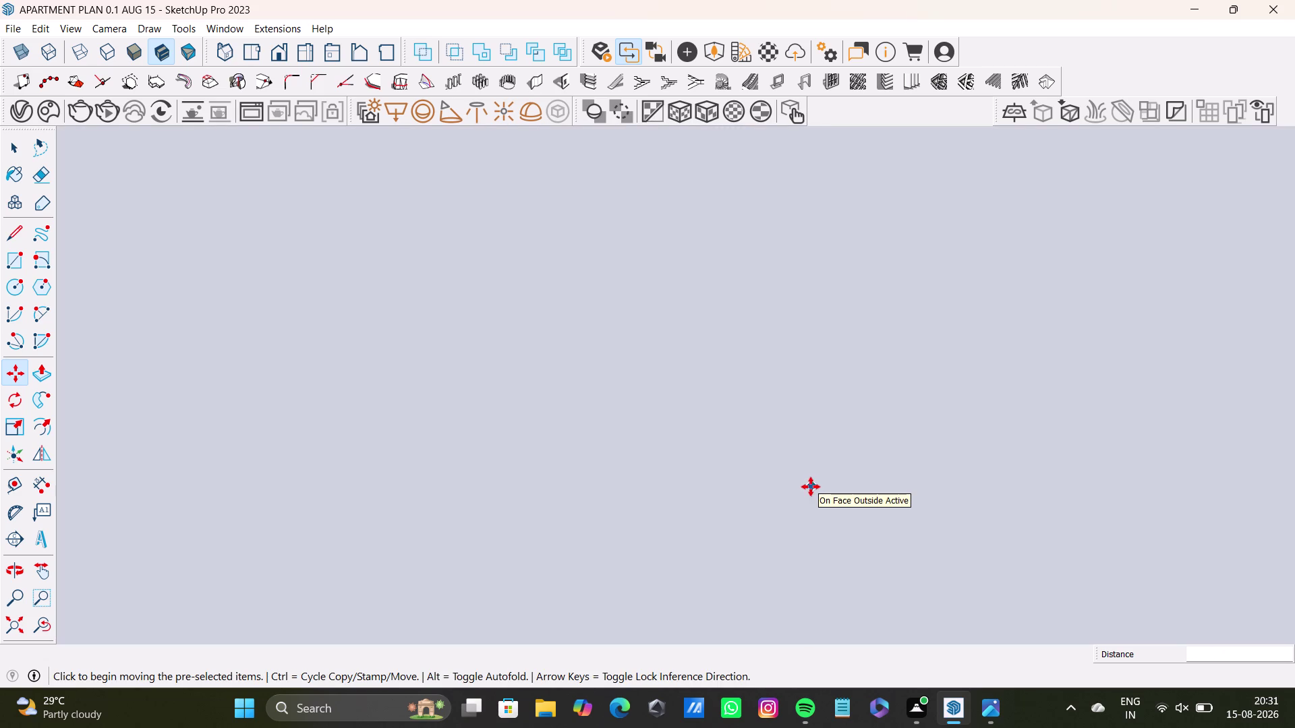
click(19, 622)
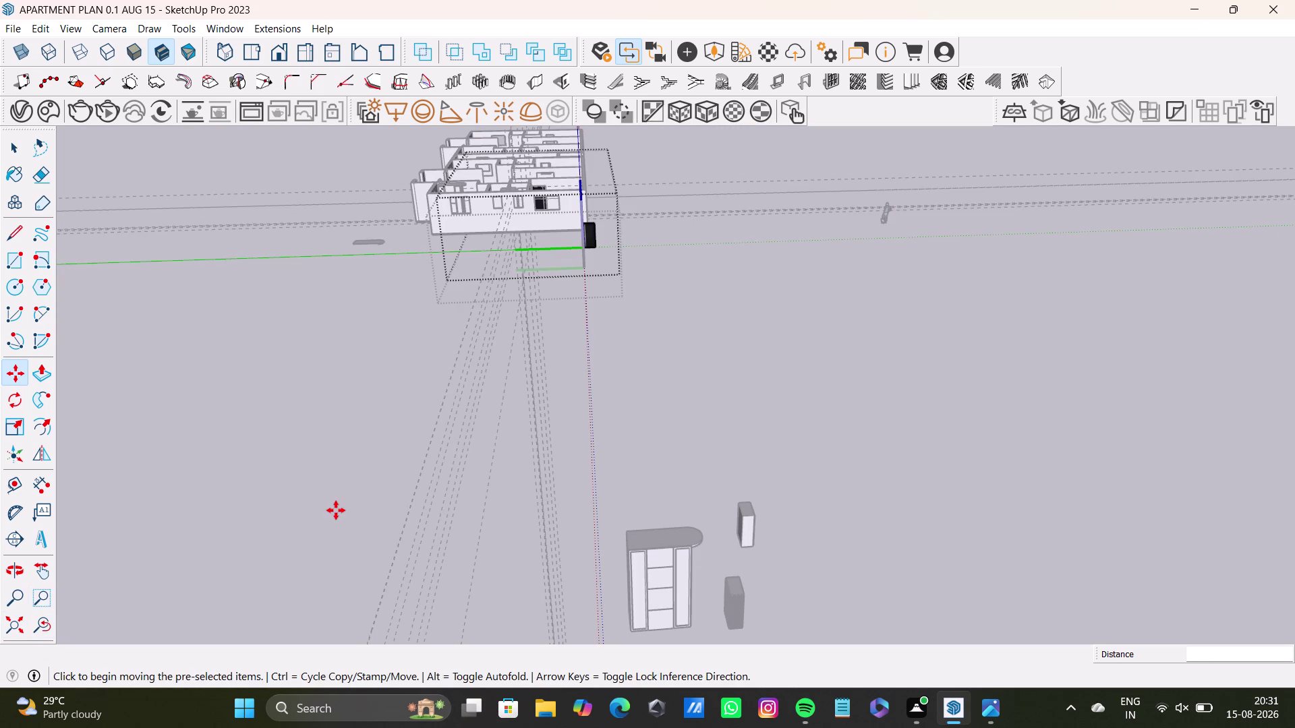
Scale the copied component wider so it spans the opening's width.
middle_drag(556, 214, 593, 550)
scroll(up, 3)
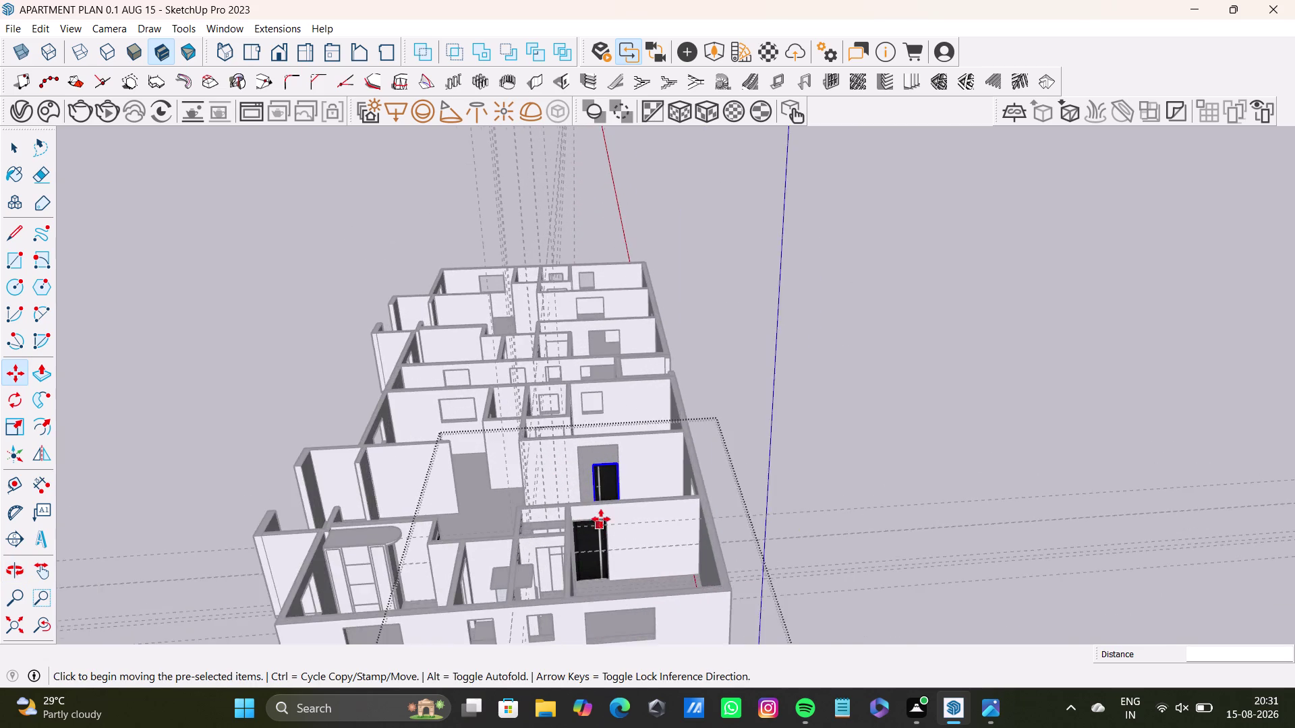
scroll(up, 3)
middle_drag(606, 468, 635, 453)
middle_drag(632, 451, 742, 501)
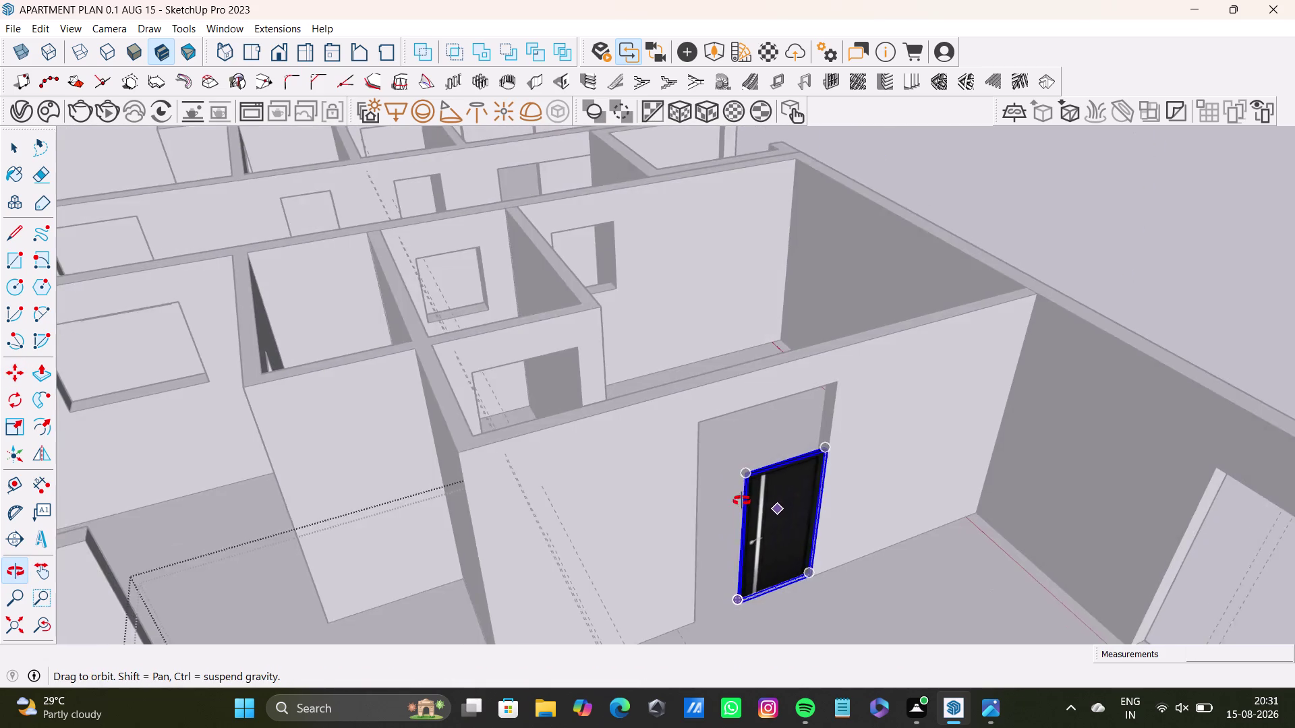
middle_drag(742, 501, 658, 415)
scroll(up, 3)
middle_drag(676, 440, 652, 432)
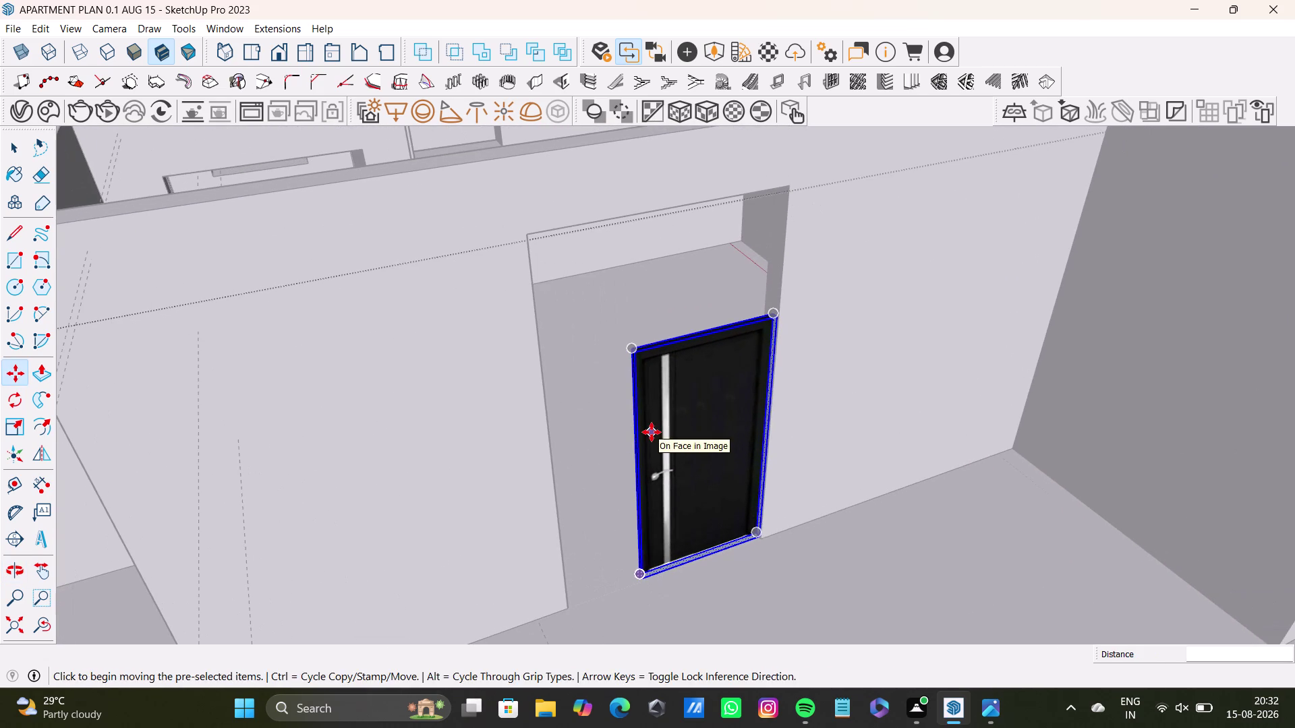
key(s)
scroll(up, 3)
scroll(up, 3)
scroll(up, 3)
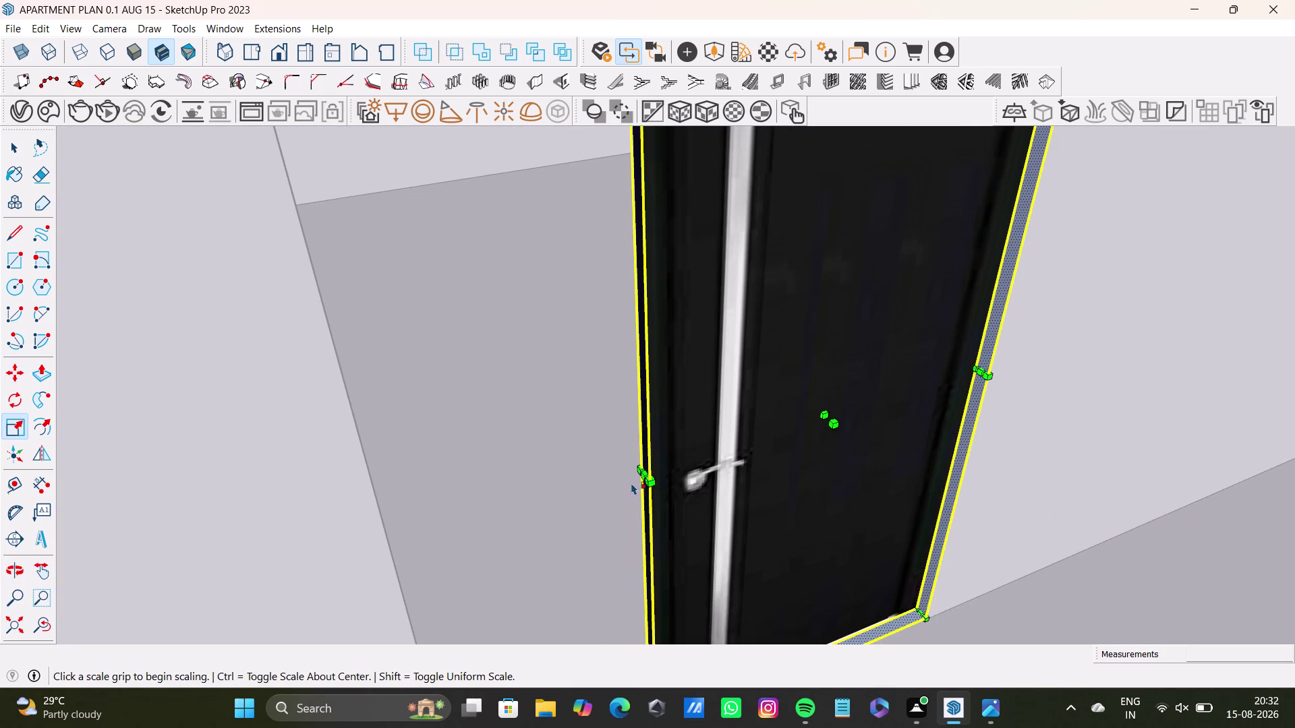
drag(640, 475, 376, 526)
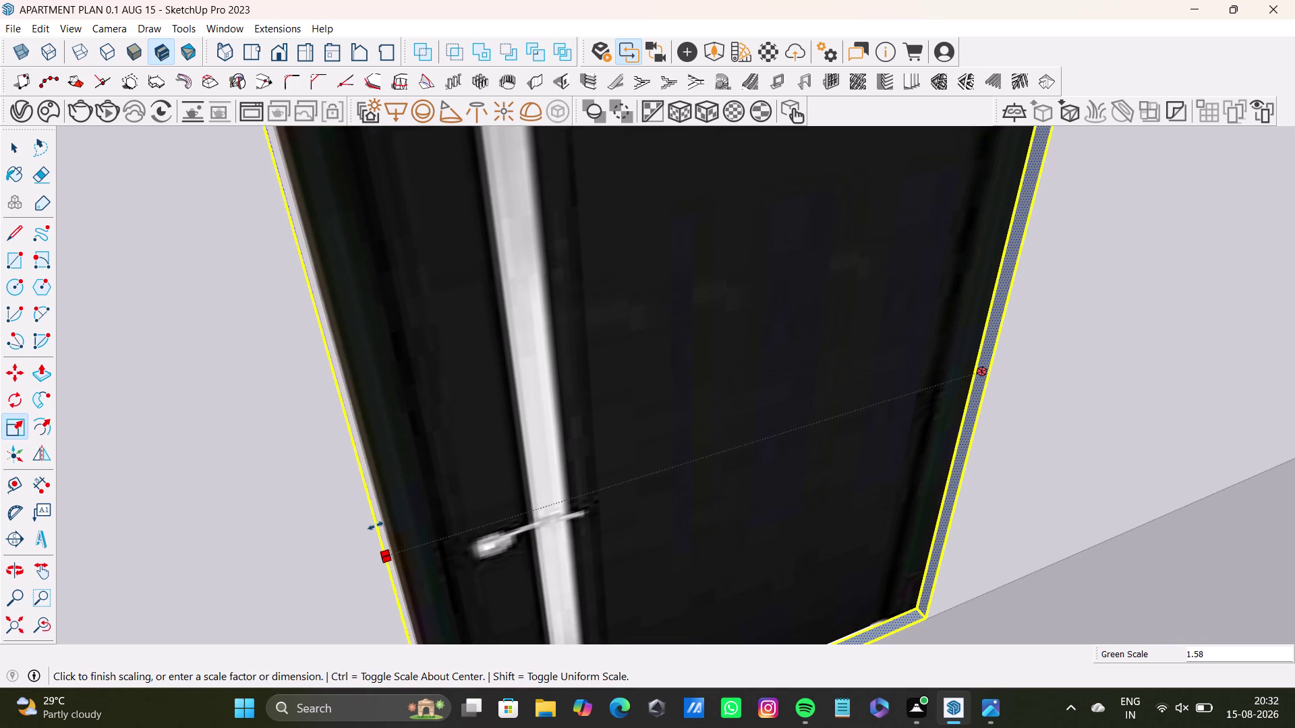
drag(376, 526, 383, 524)
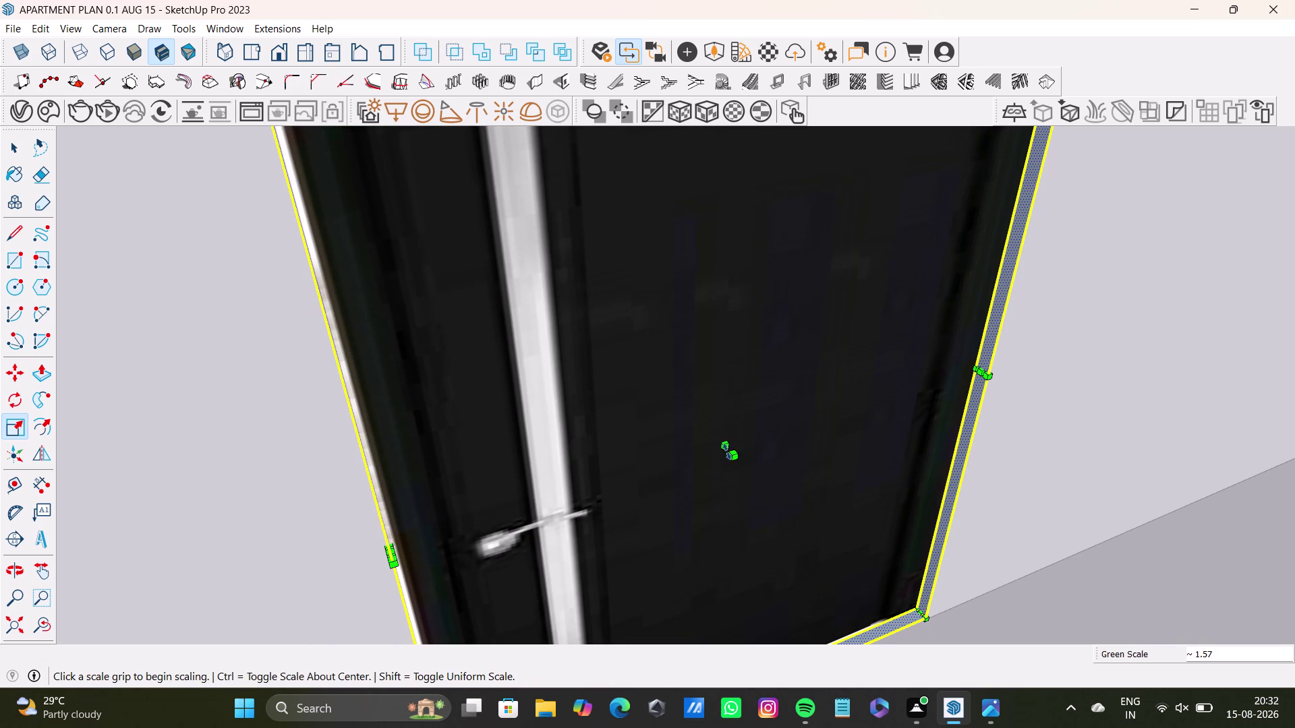
drag(732, 452, 726, 448)
key(space)
Stretch its height toward the opening top, undoing an accidental flattening.
scroll(down, 3)
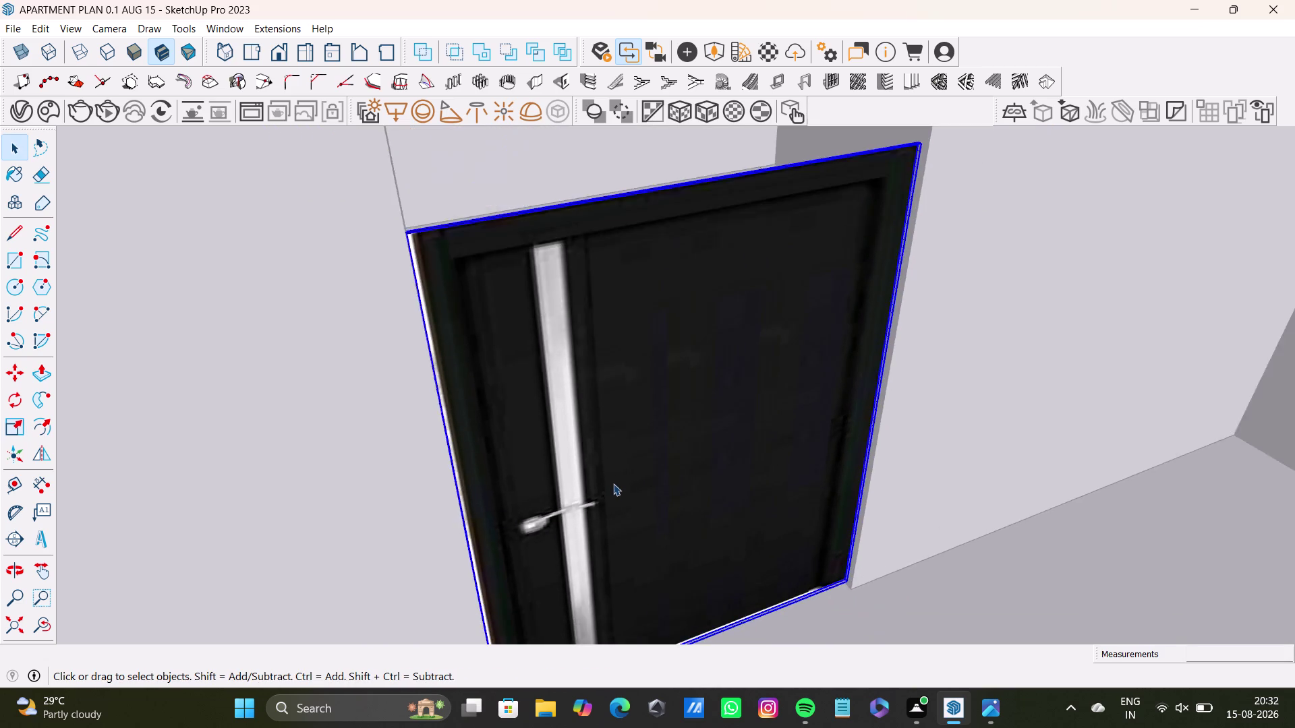
scroll(down, 3)
middle_drag(620, 473, 614, 591)
middle_drag(615, 501, 693, 511)
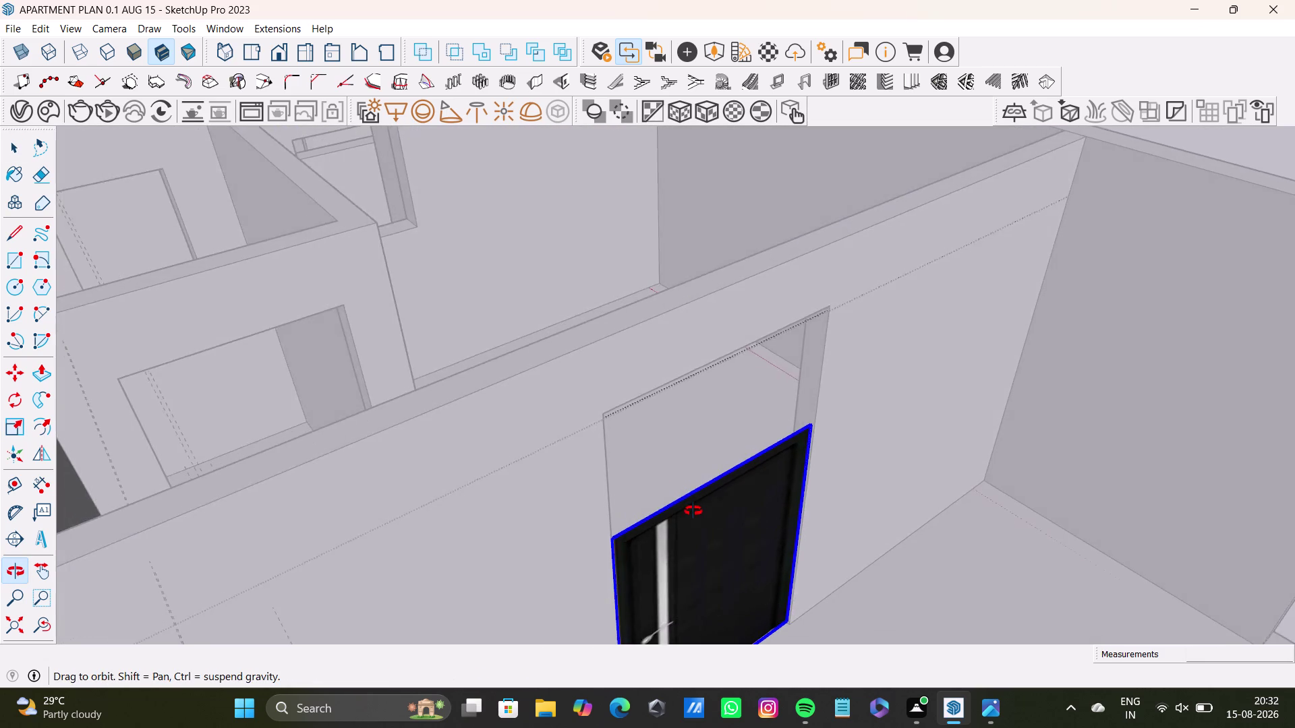
middle_drag(693, 511, 617, 457)
middle_drag(640, 478, 644, 495)
key(s)
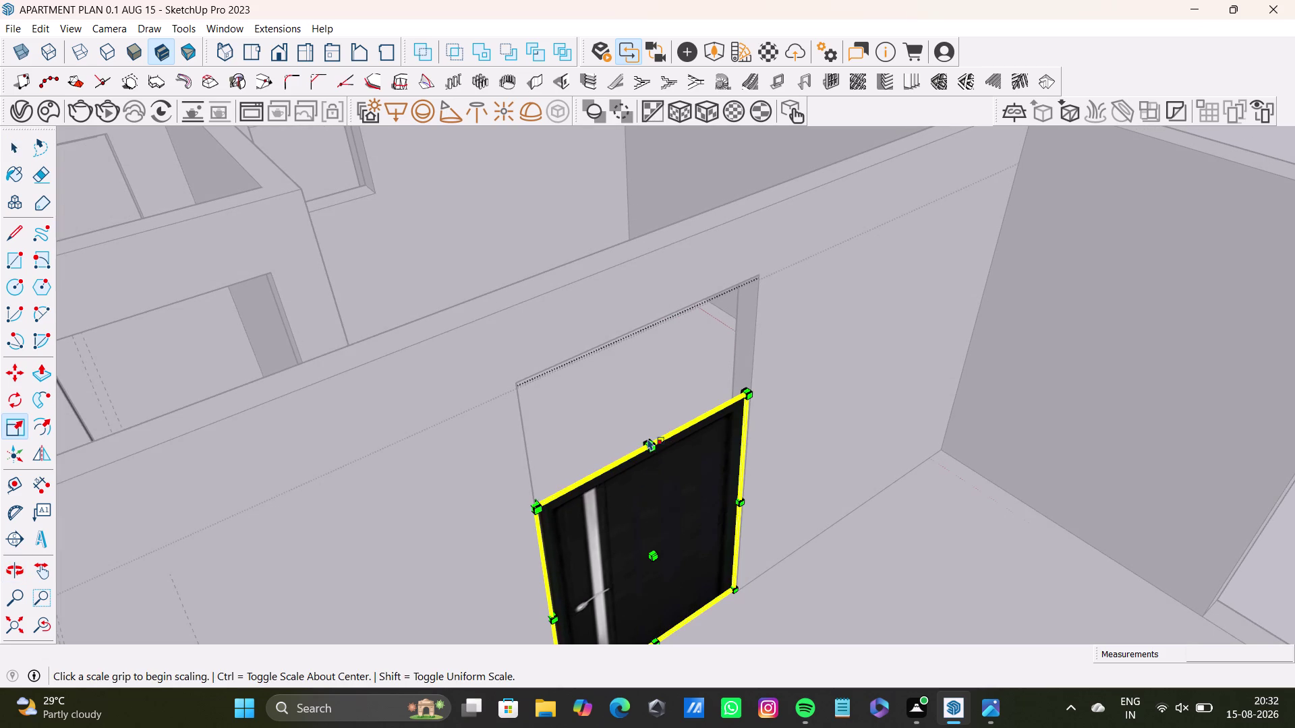
scroll(up, 3)
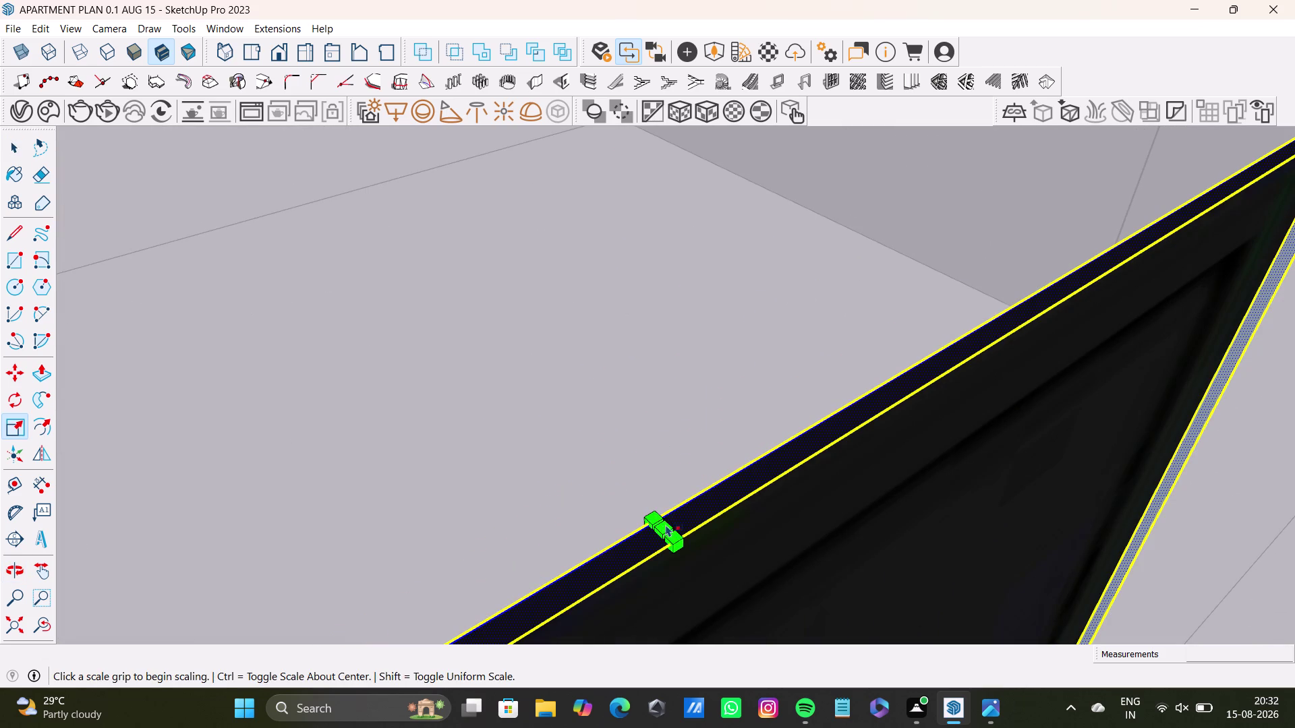
drag(663, 528, 583, 329)
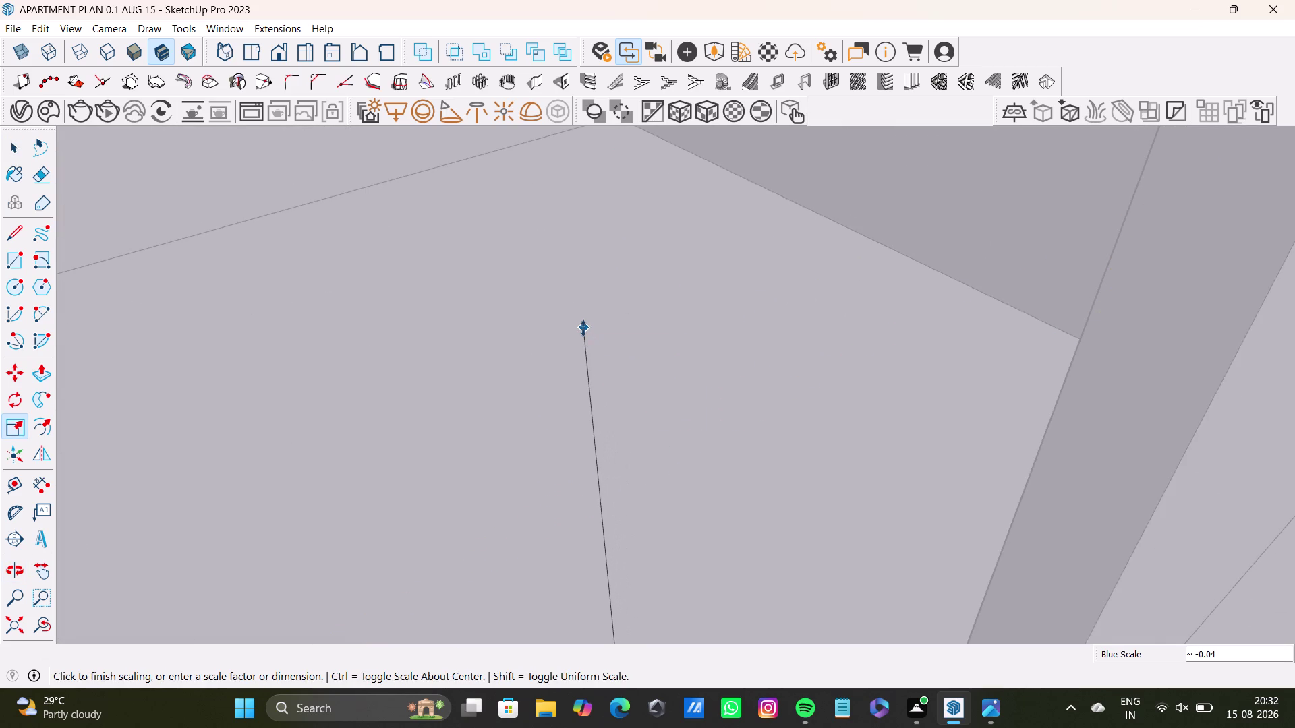
drag(584, 329, 579, 297)
scroll(down, 3)
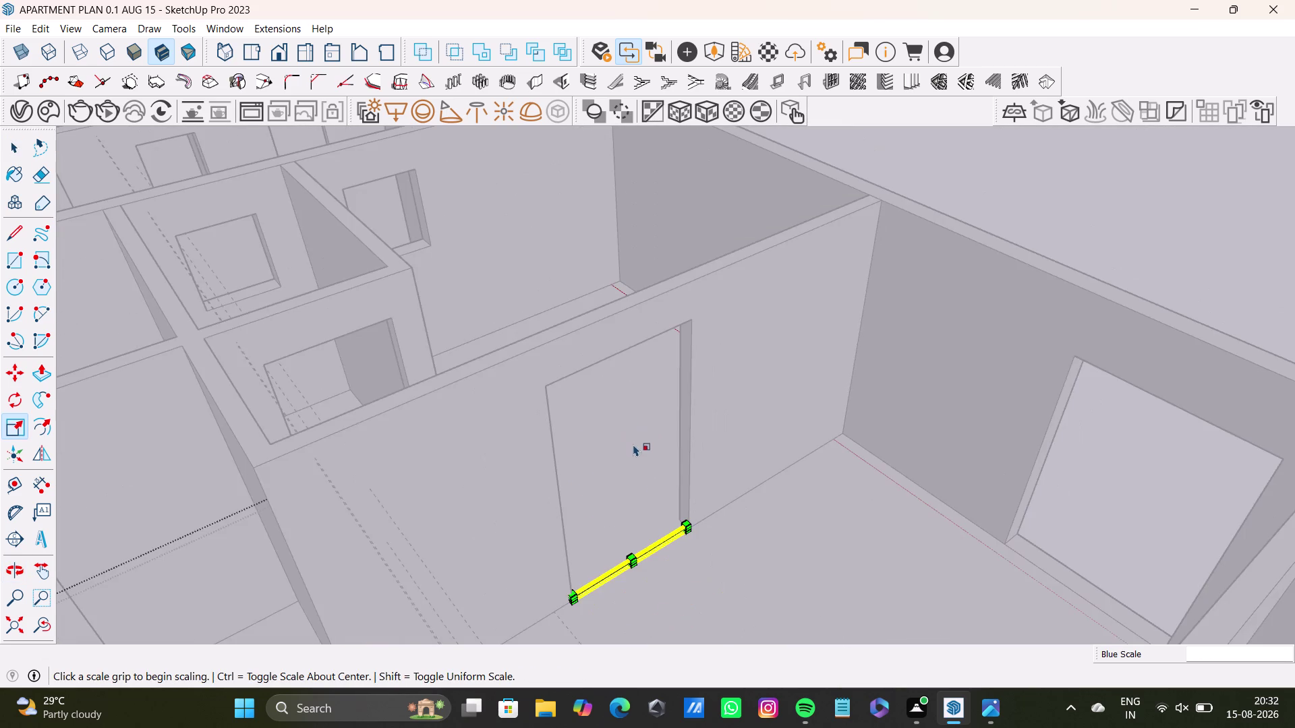
scroll(up, 3)
key(ctrl+z)
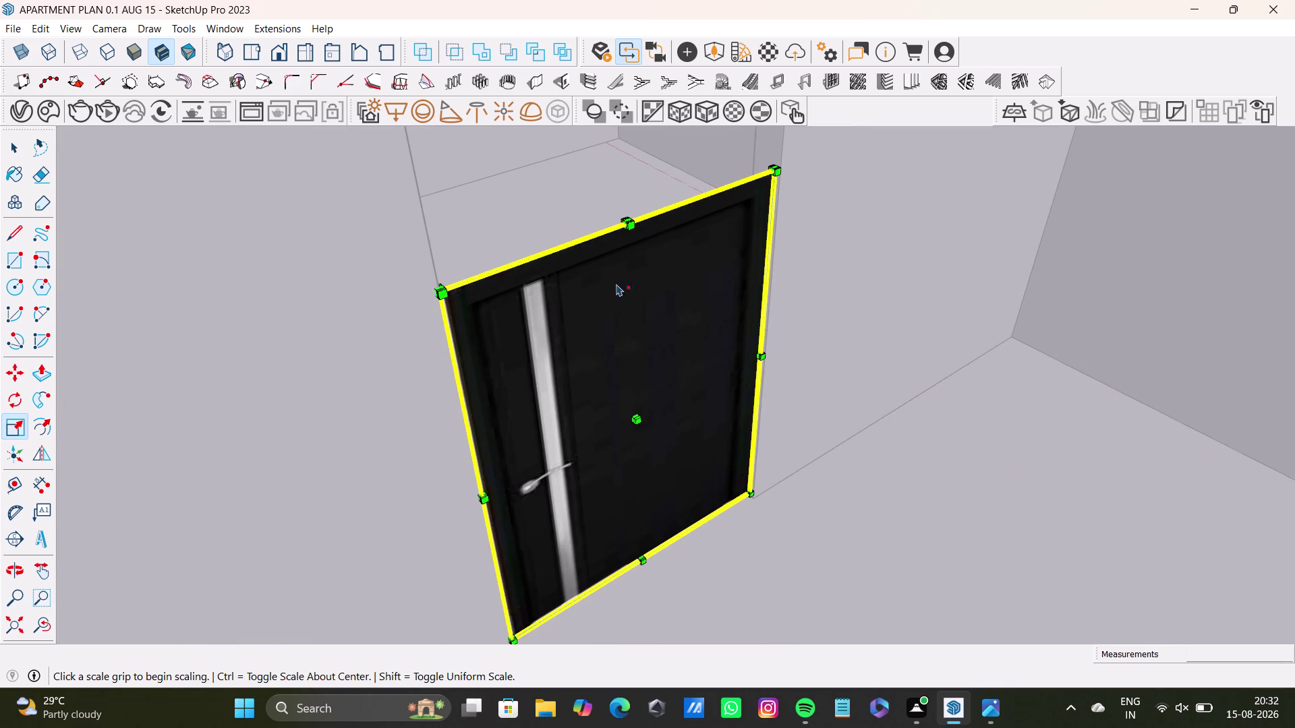
Try resizing the window copy from a corner grip, then undo it.
middle_drag(616, 282, 629, 411)
scroll(up, 3)
scroll(up, 3)
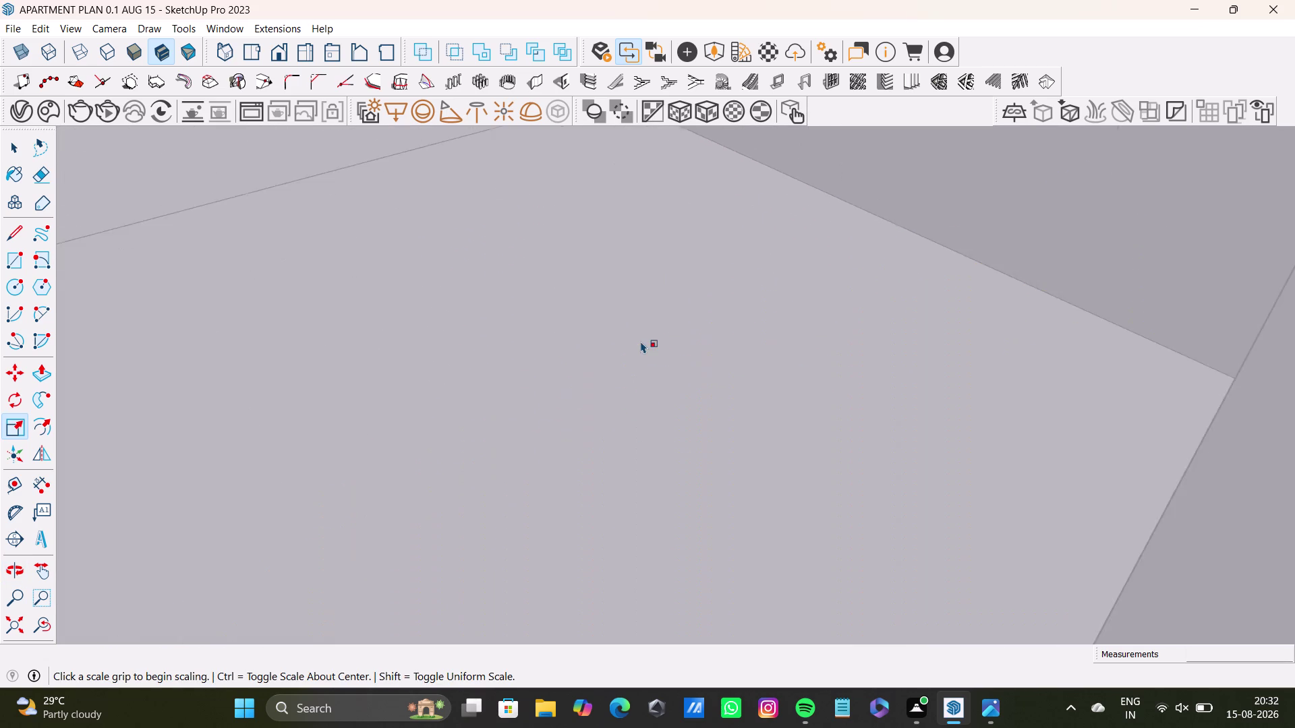
scroll(up, 3)
scroll(down, 3)
scroll(up, 3)
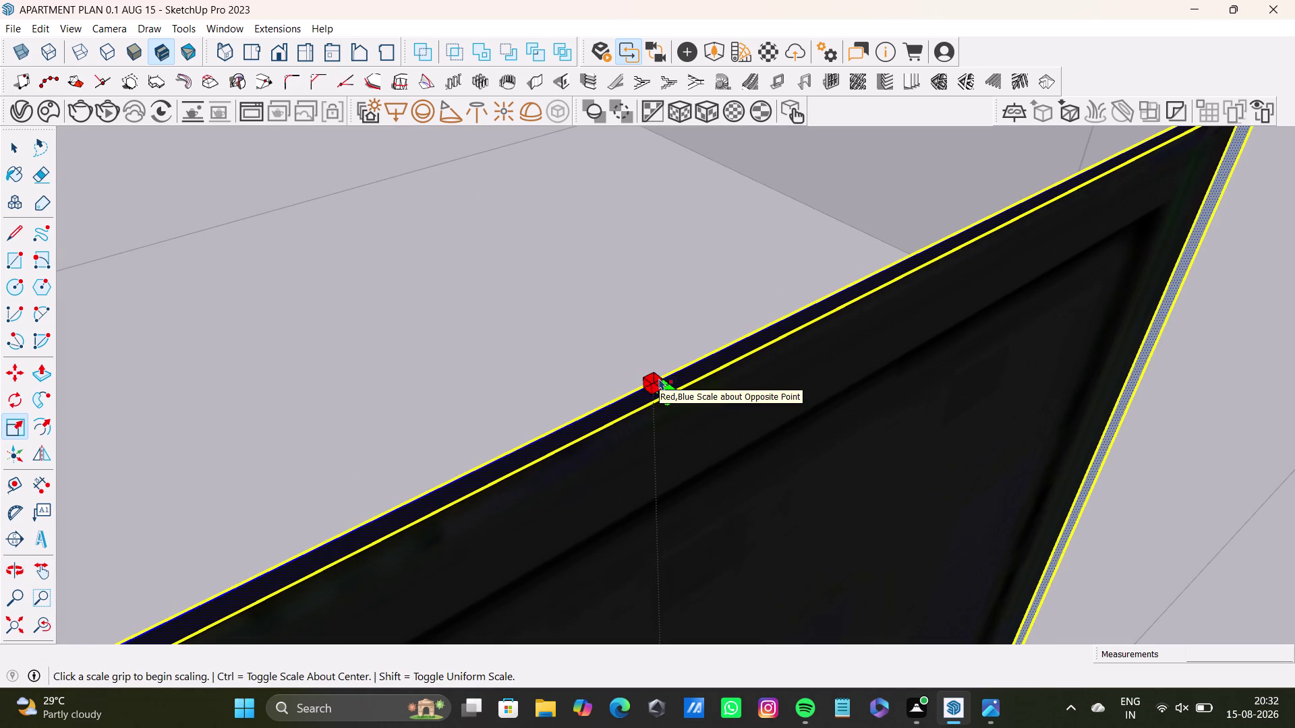
drag(664, 384, 607, 206)
key(space)
scroll(down, 3)
middle_drag(669, 431, 638, 297)
scroll(down, 3)
key(ctrl+z)
middle_drag(581, 282, 622, 415)
scroll(up, 3)
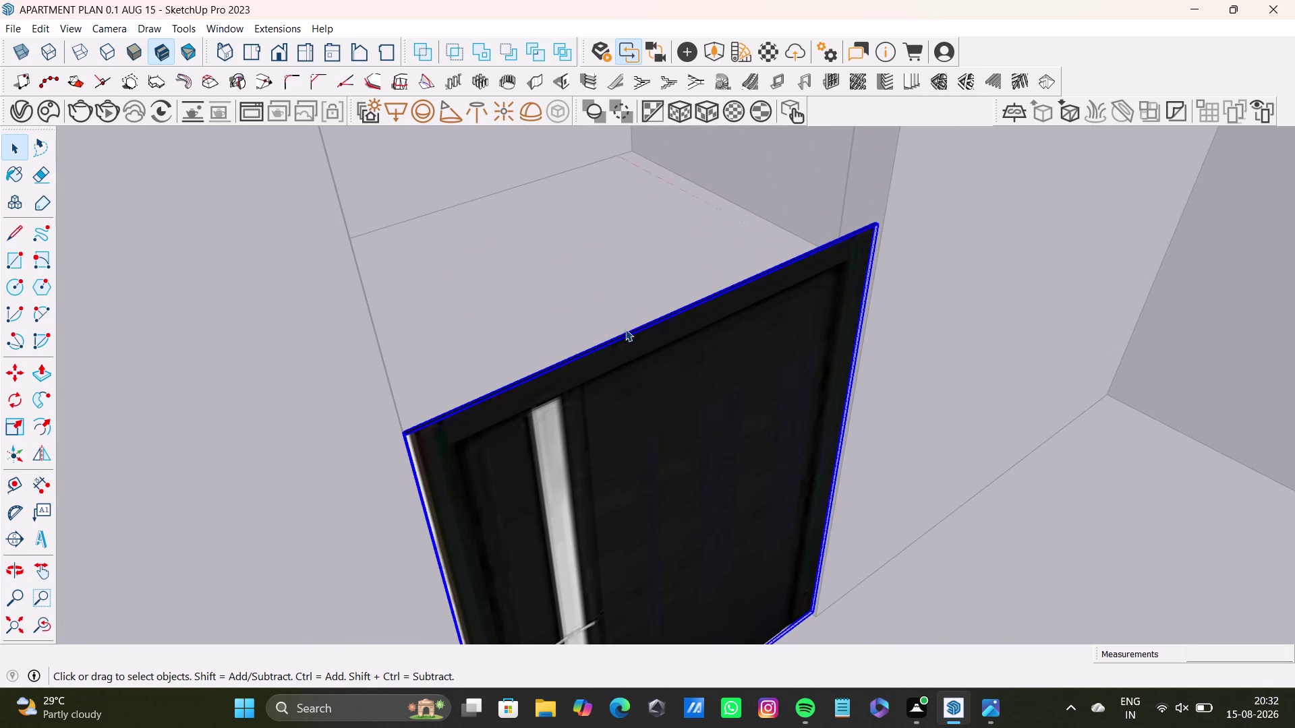
Stretch the window copy from its top edge grip, then undo the change.
key(s)
scroll(up, 3)
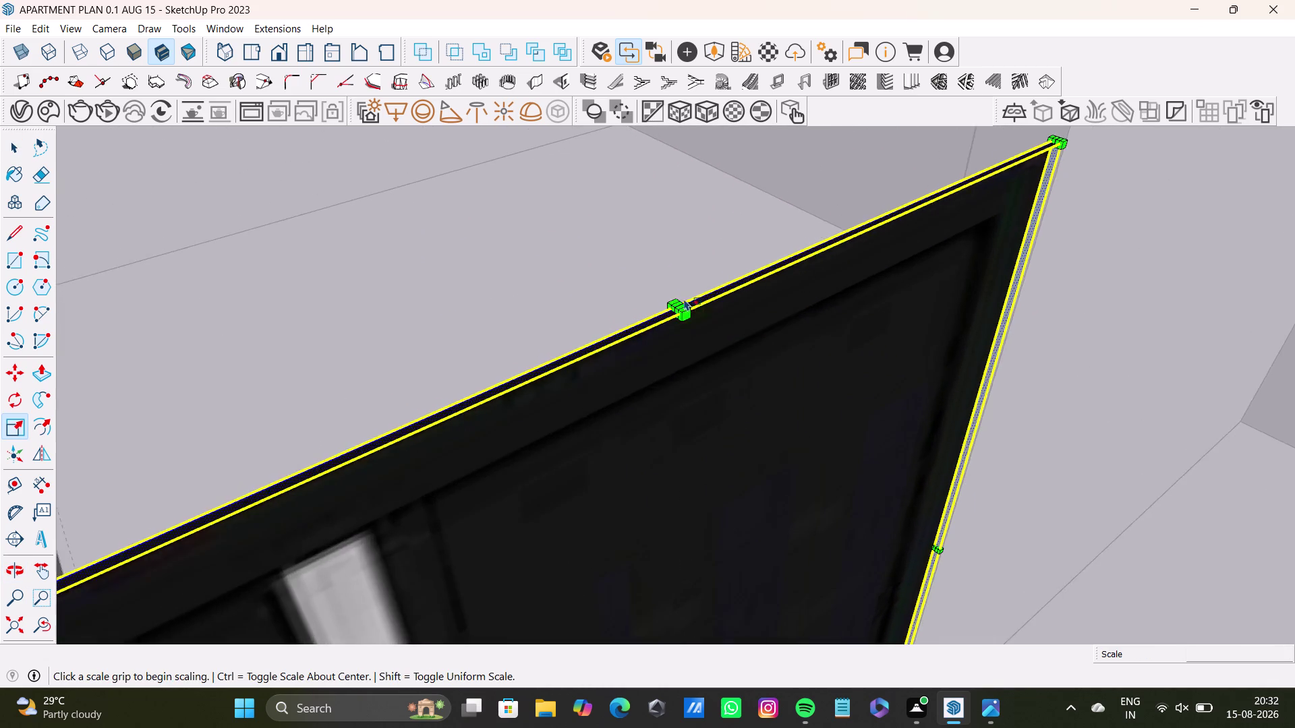
scroll(up, 3)
scroll(down, 3)
scroll(up, 3)
scroll(down, 3)
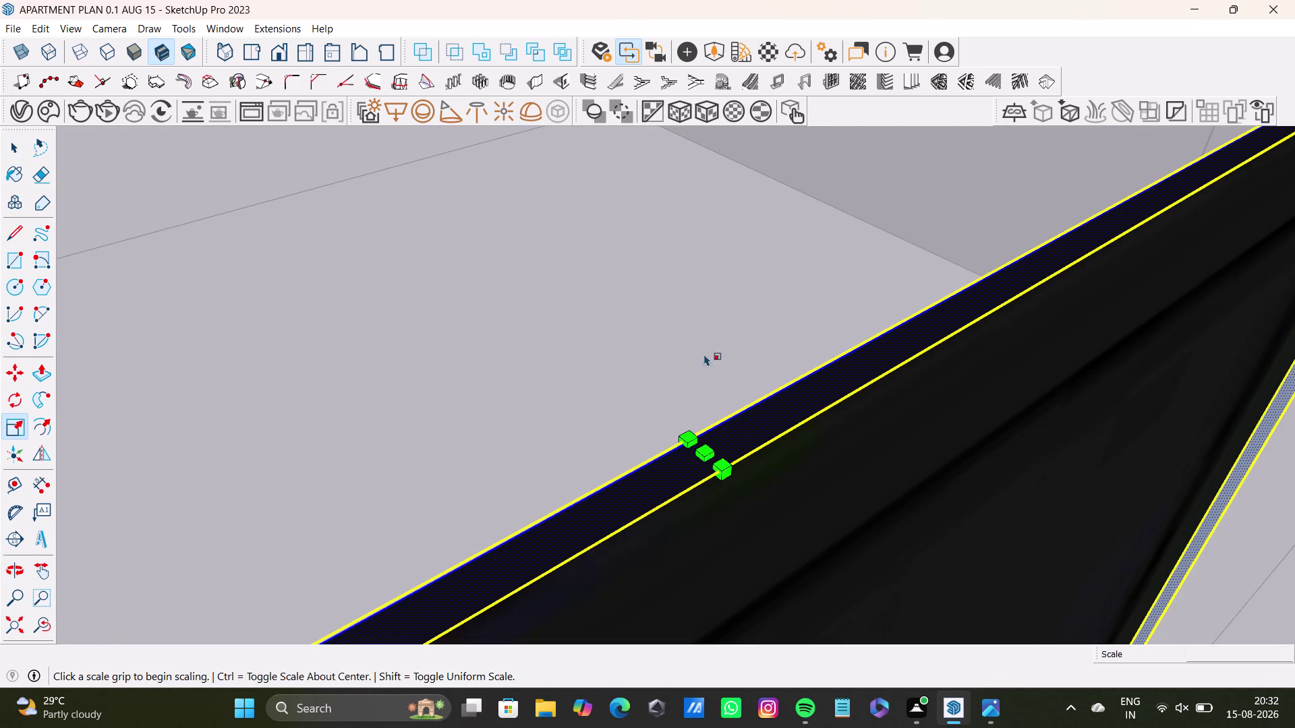
drag(705, 452, 665, 325)
key(space)
scroll(down, 3)
key(ctrl+z)
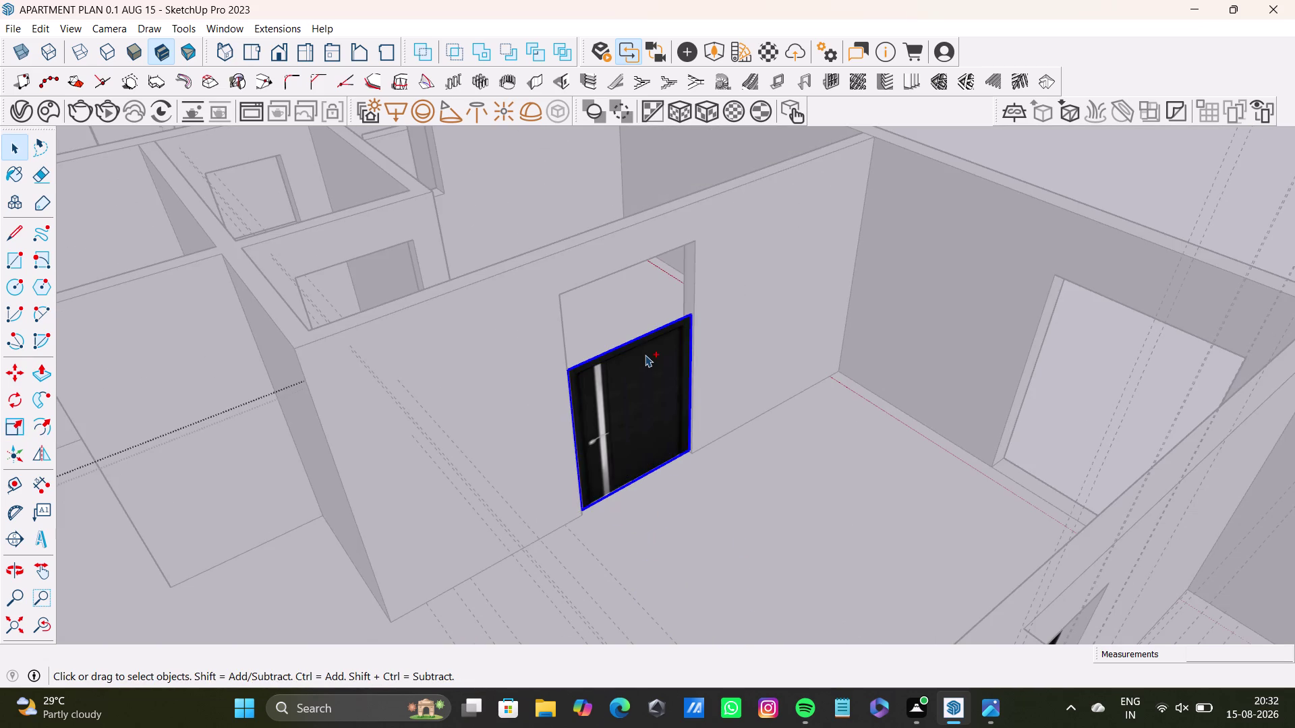
Attempt stretching the window's height with Scale, then undo it.
scroll(up, 3)
middle_drag(624, 360, 735, 402)
scroll(down, 3)
scroll(up, 3)
key(s)
scroll(up, 3)
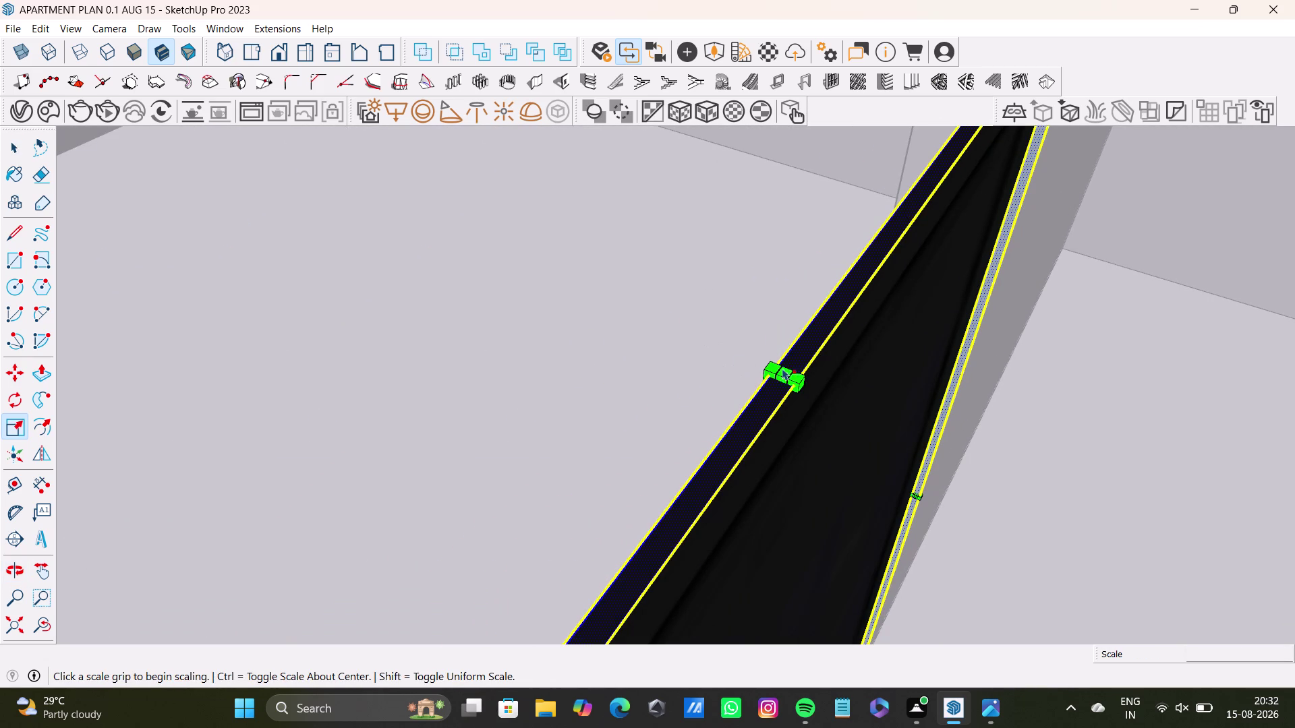
drag(785, 374, 768, 320)
key(space)
scroll(down, 3)
middle_drag(767, 419, 698, 340)
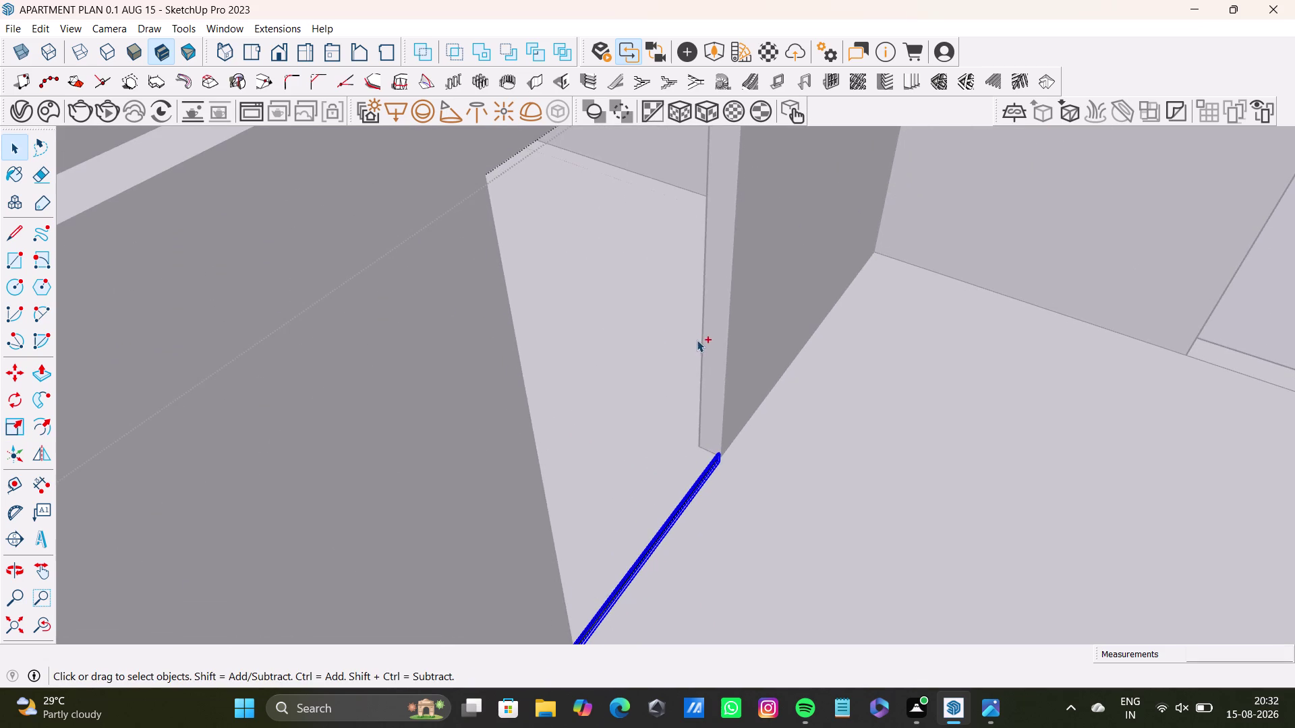
key(ctrl+z)
Adjust an edge and stretch the window toward the opening top, then undo.
scroll(up, 3)
key(s)
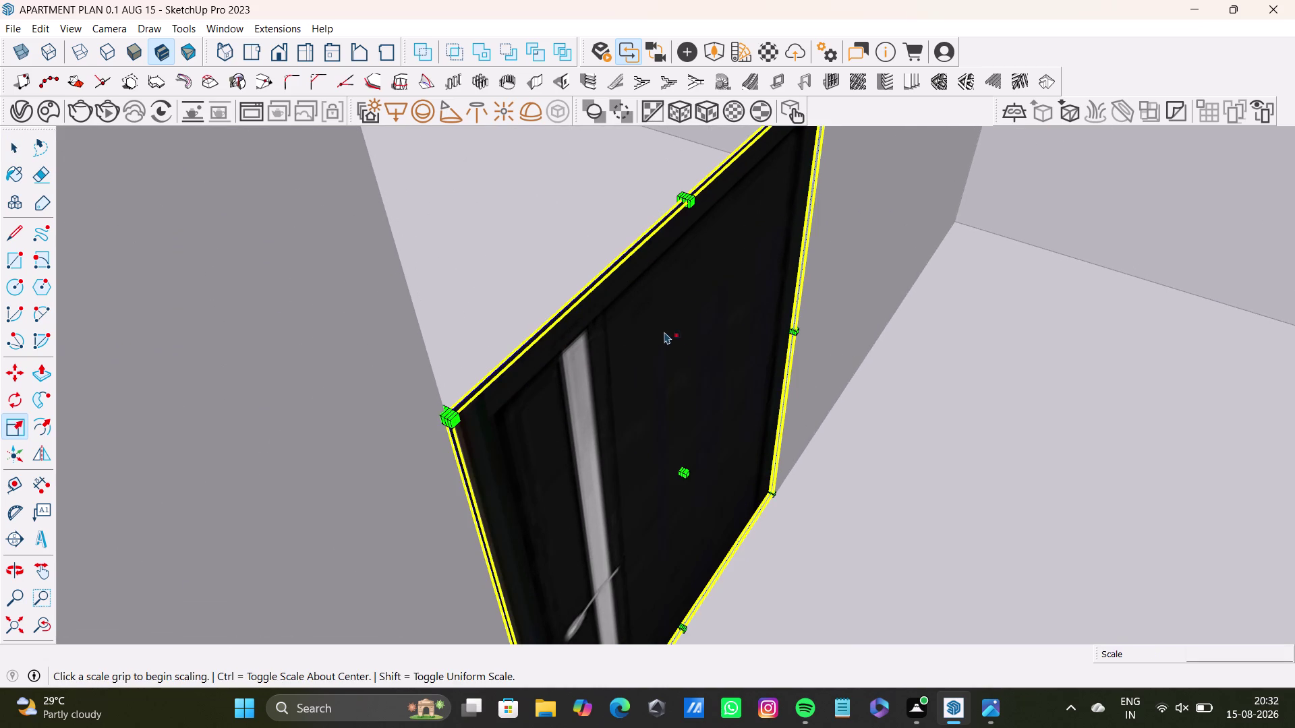
drag(688, 474, 695, 476)
middle_drag(619, 372, 668, 503)
scroll(up, 3)
drag(686, 193, 658, 188)
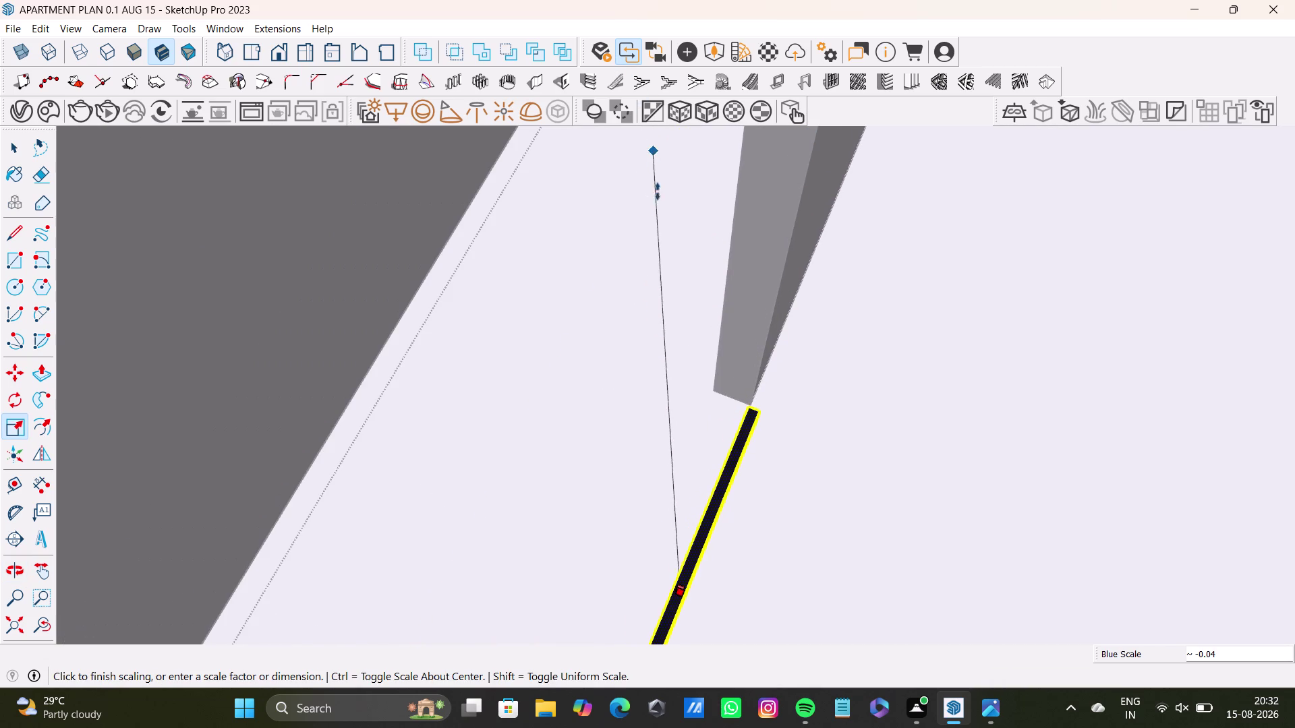
drag(657, 188, 536, 356)
key(space)
scroll(up, 3)
key(ctrl+z)
middle_drag(663, 551, 513, 469)
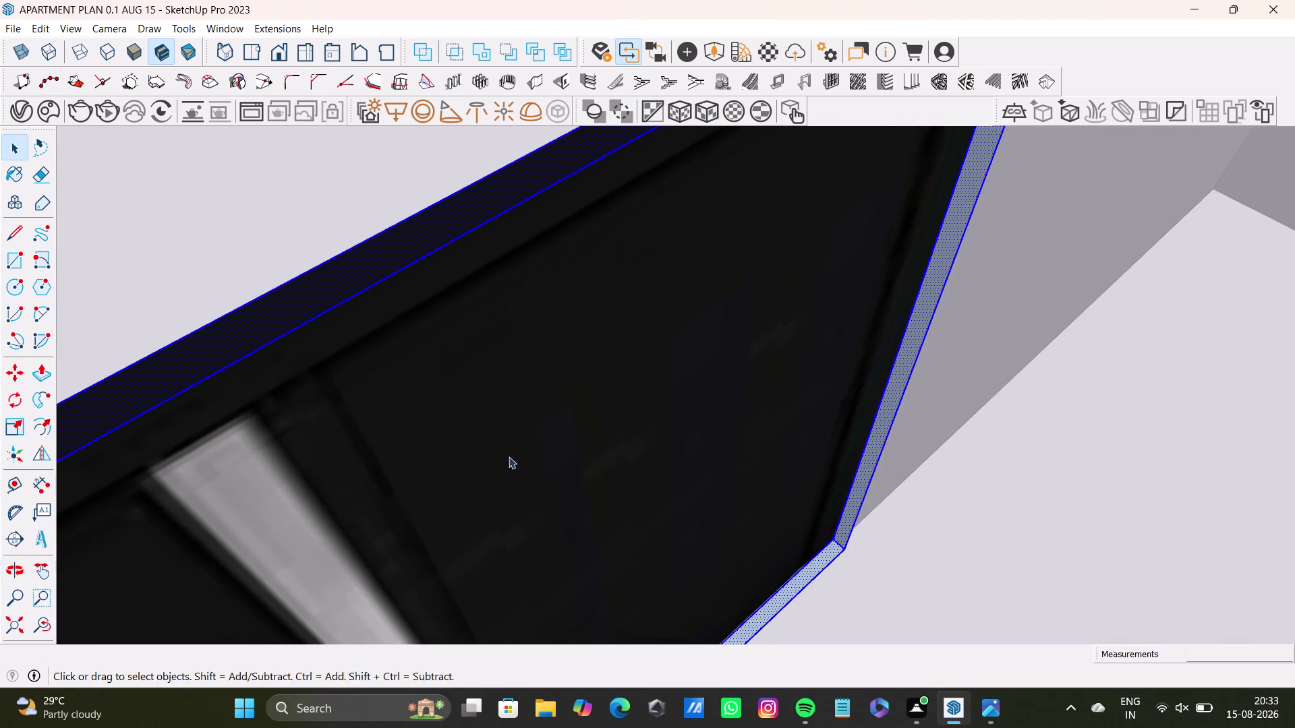
Raise the window's top edge toward the opening top, then undo again.
key(s)
middle_drag(557, 229, 607, 439)
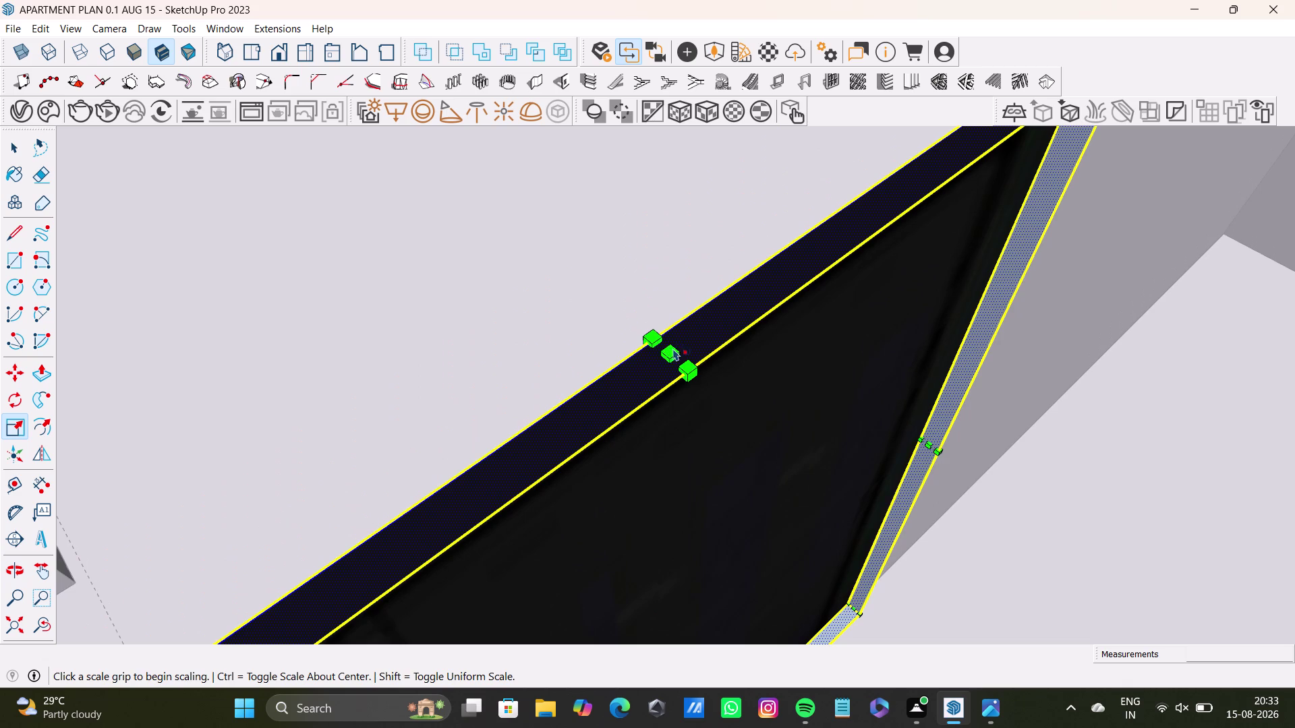
drag(670, 353, 663, 330)
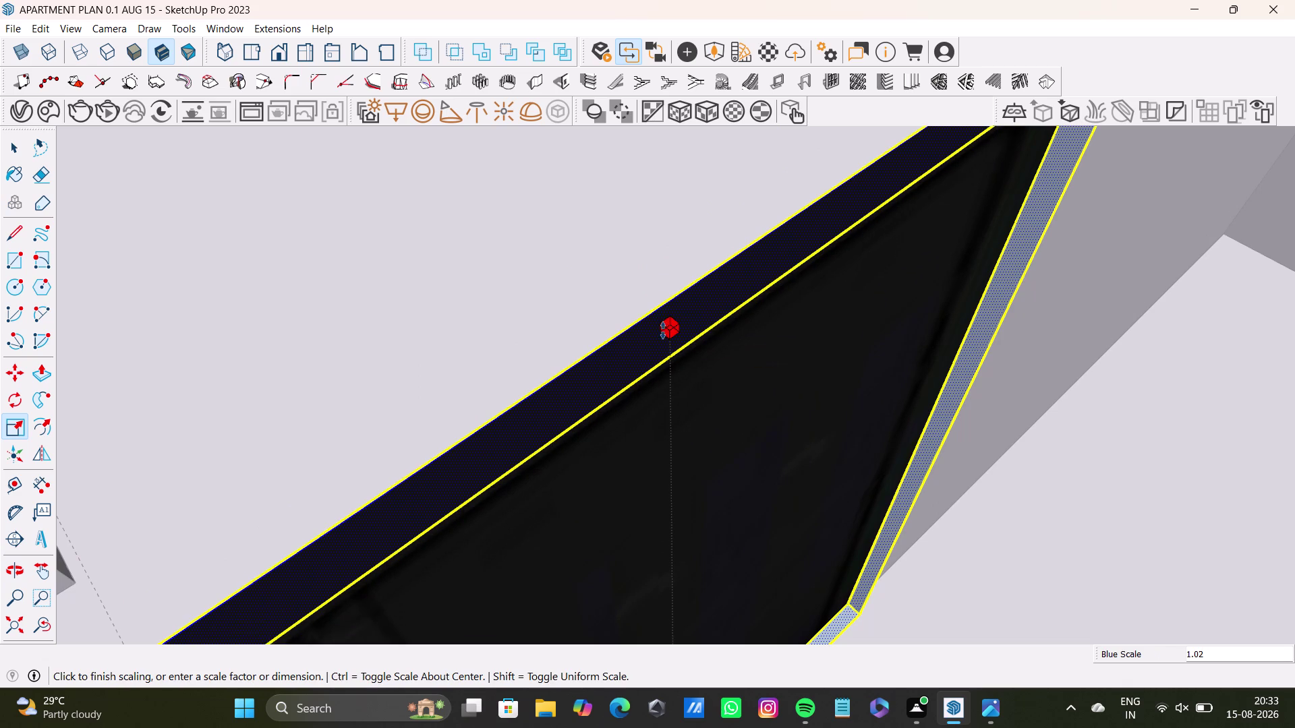
drag(663, 330, 606, 196)
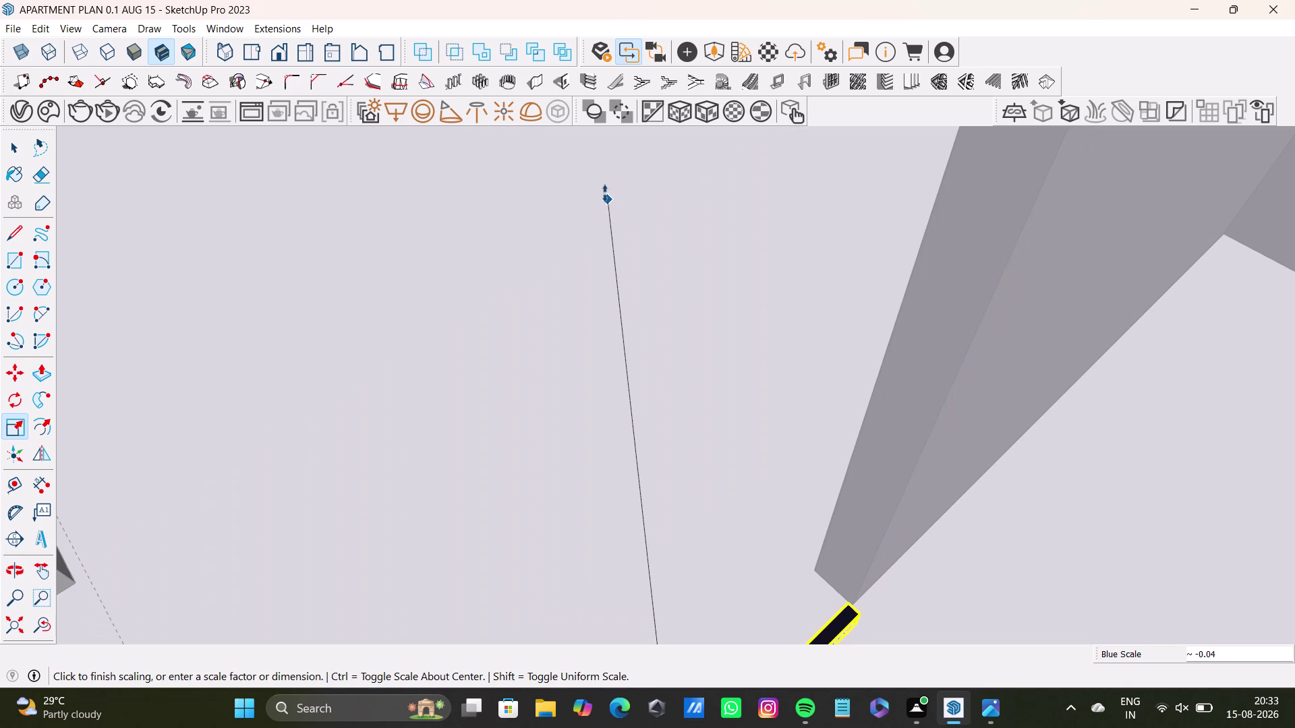
drag(605, 196, 633, 309)
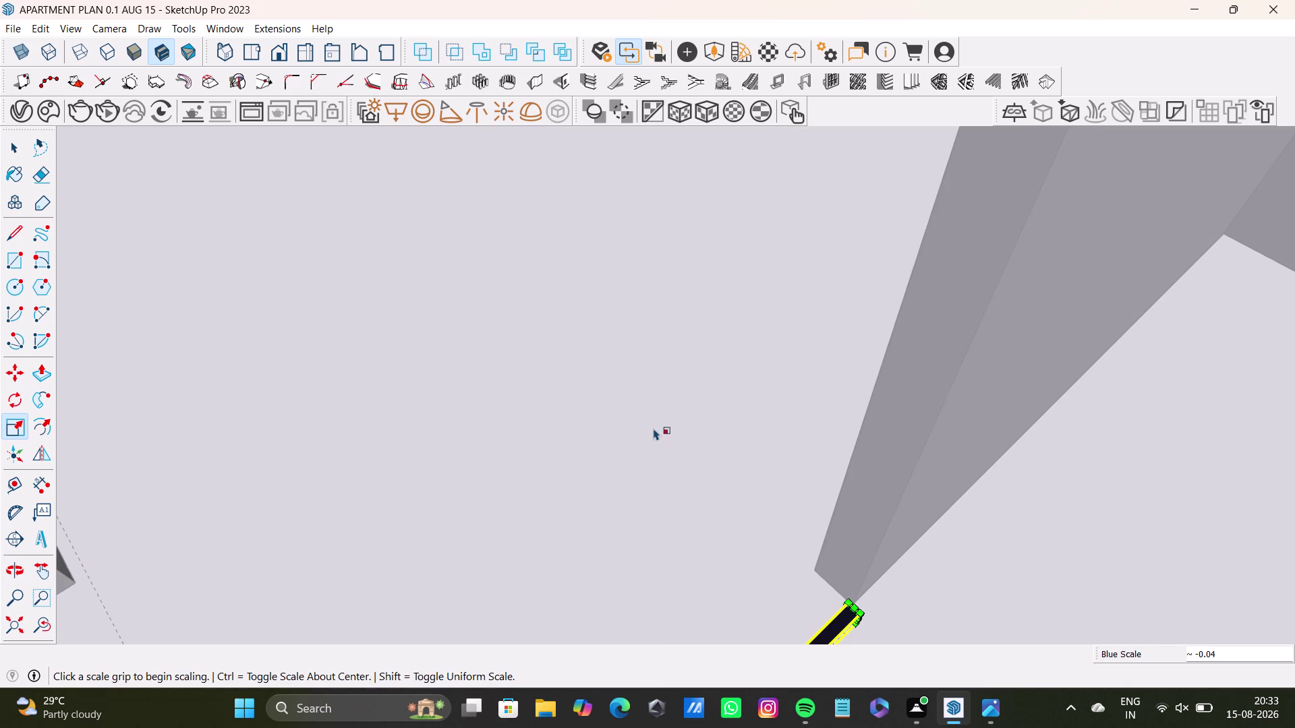
scroll(down, 3)
key(ctrl+z)
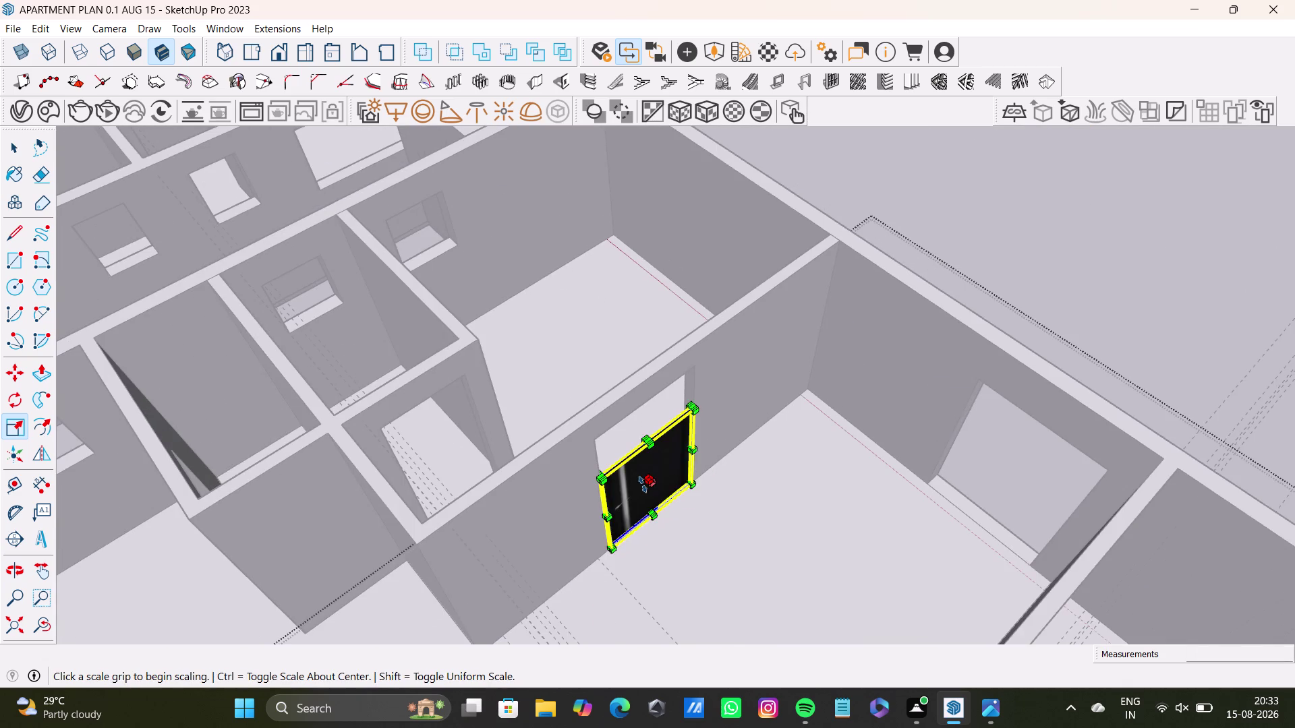
scroll(up, 3)
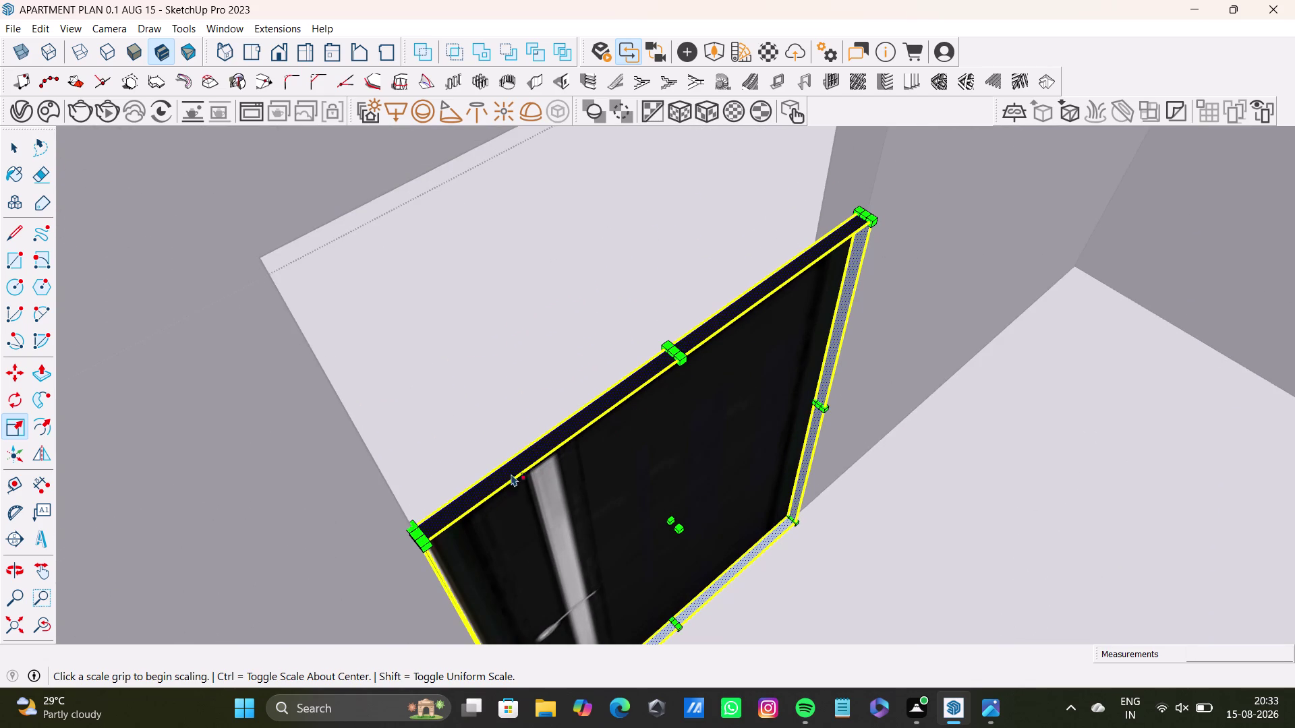
scroll(up, 3)
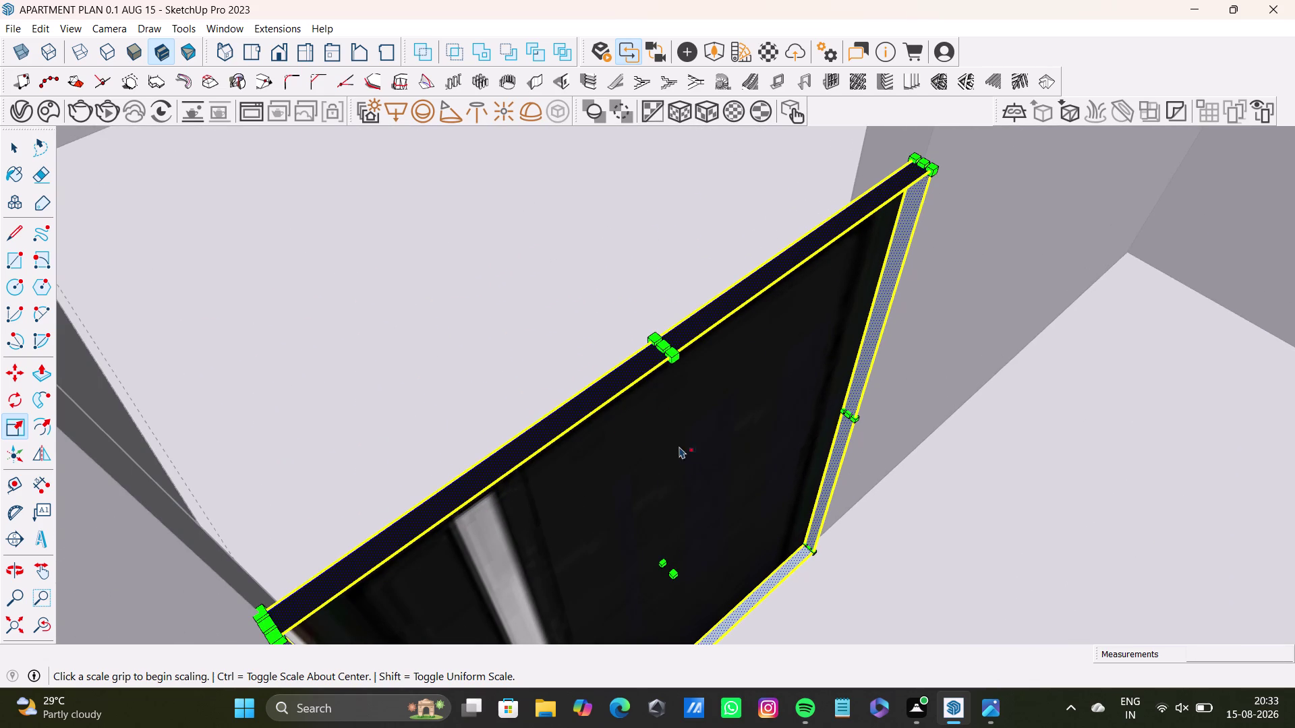
Widen the window across the opening and stretch it up to the opening top.
middle_drag(679, 477, 940, 478)
middle_drag(554, 461, 827, 482)
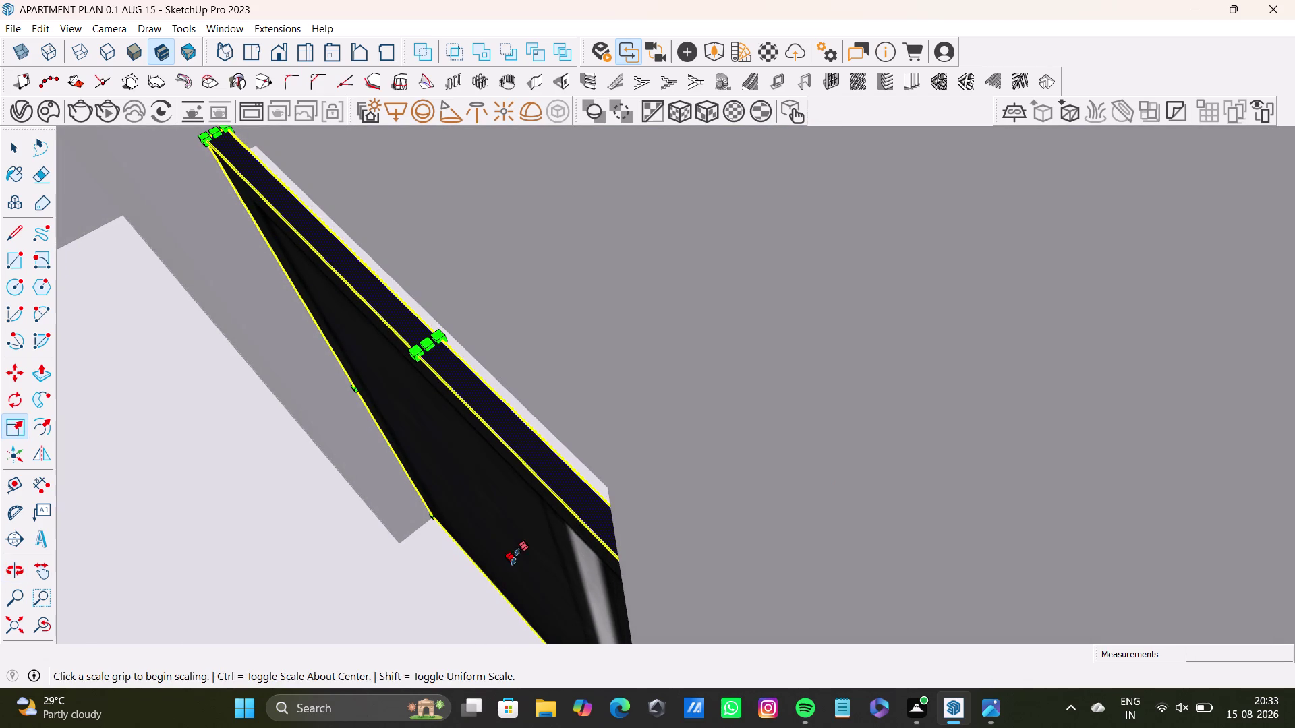
drag(507, 561, 474, 572)
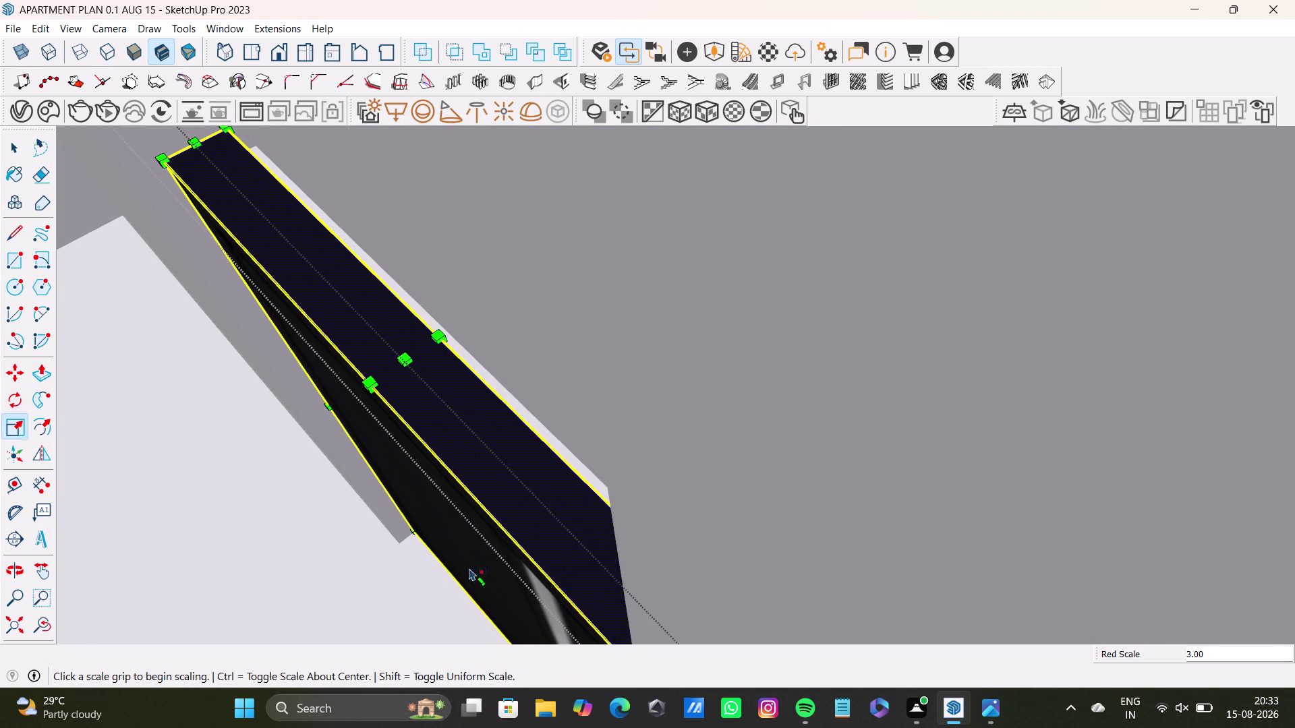
key(s)
click(404, 364)
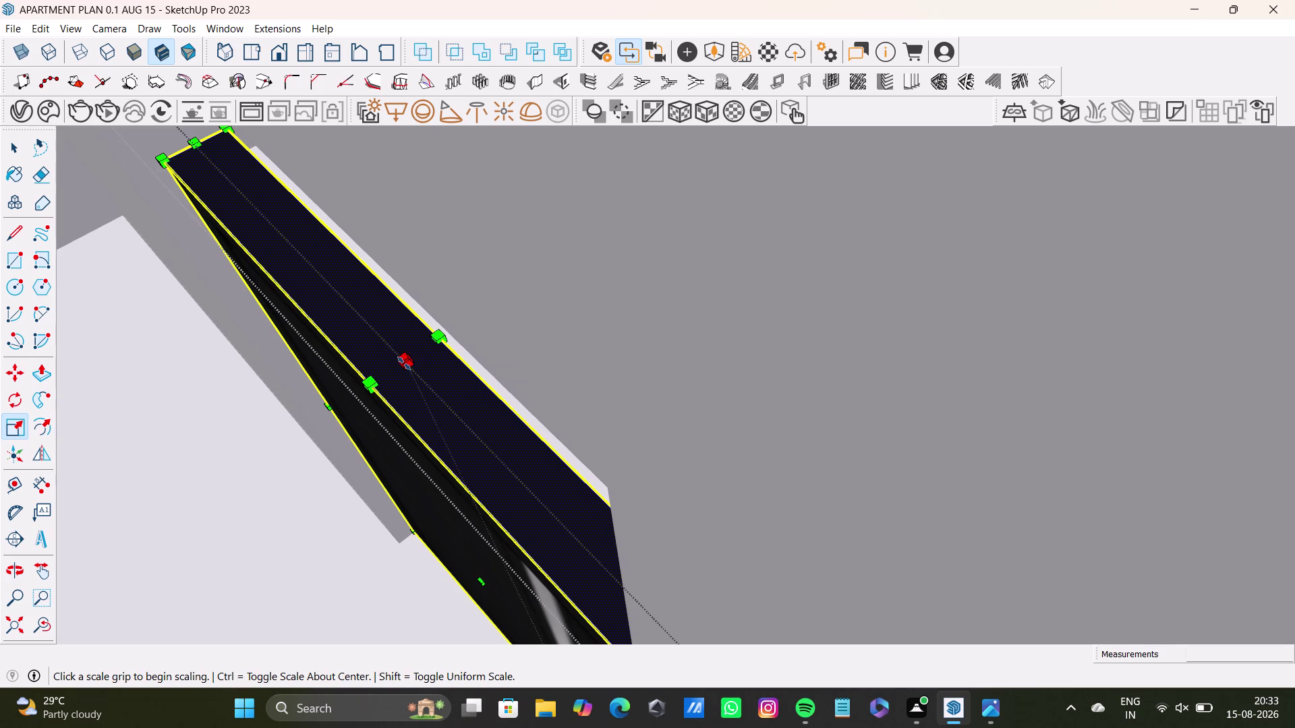
drag(404, 363, 375, 245)
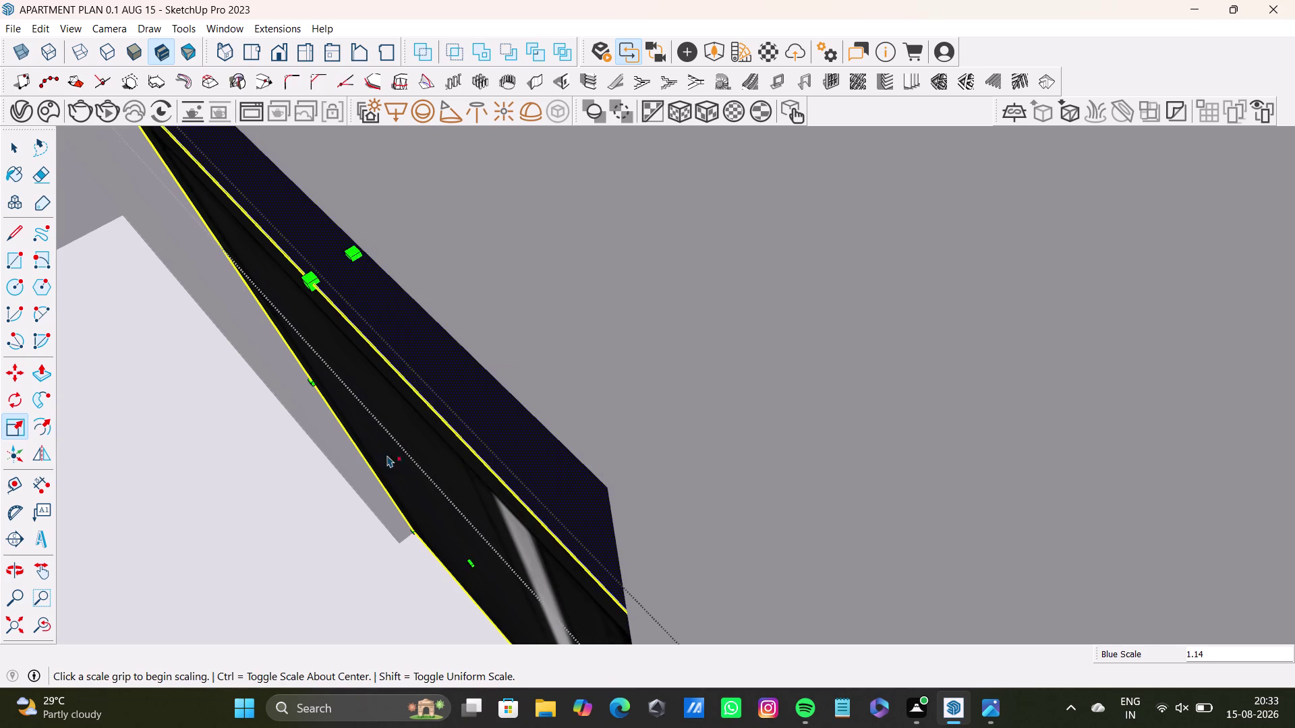
scroll(down, 3)
middle_drag(381, 459, 459, 430)
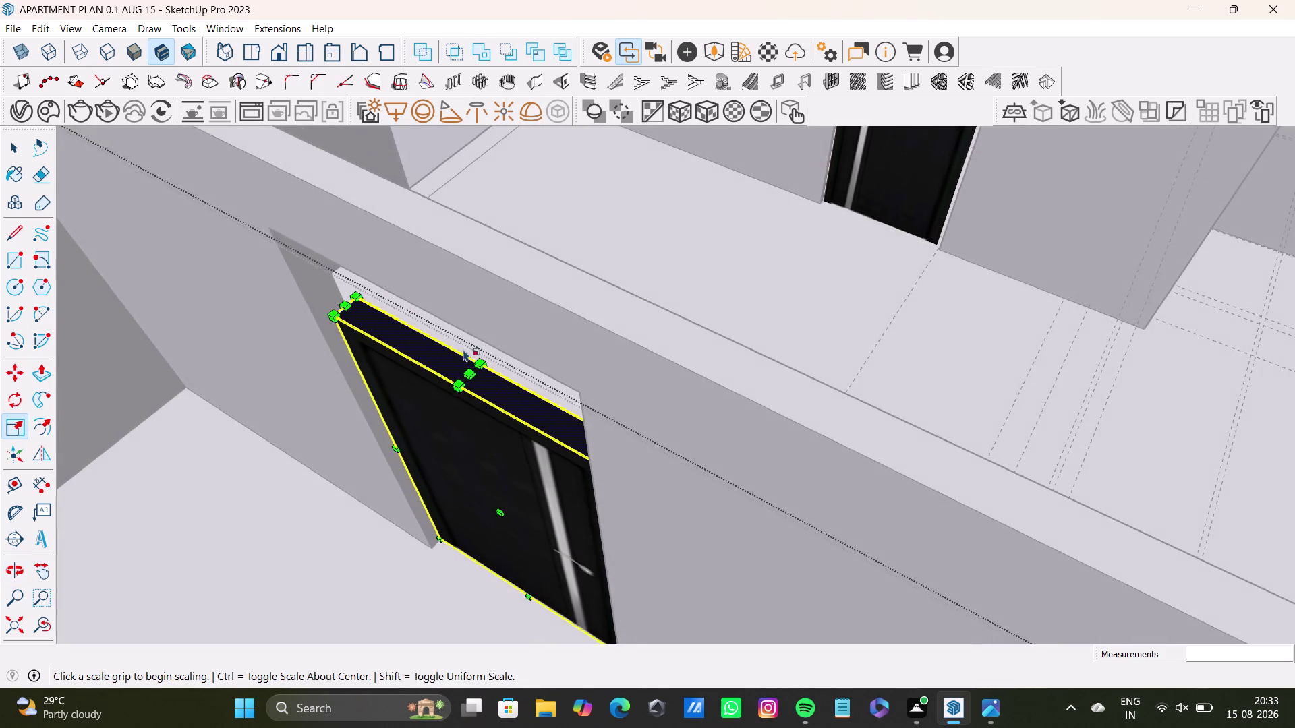
scroll(up, 3)
scroll(down, 3)
drag(474, 375, 465, 305)
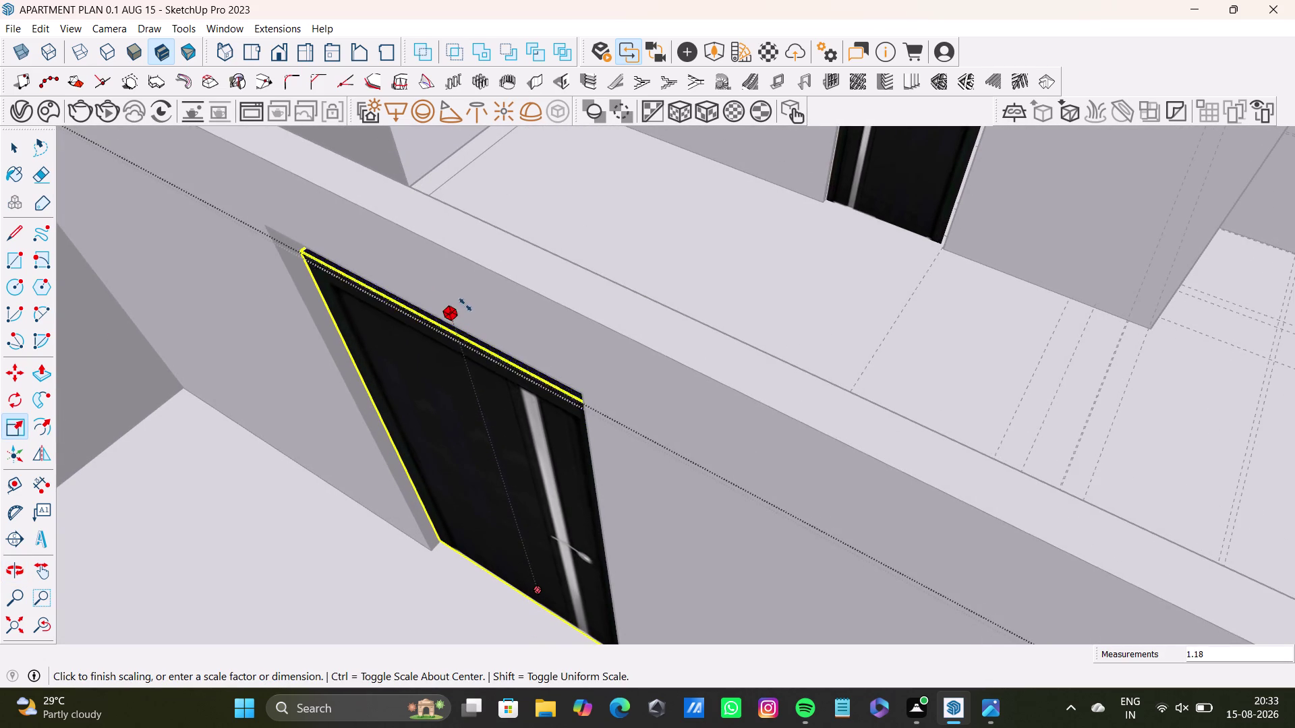
drag(465, 304, 464, 292)
middle_drag(457, 365, 387, 295)
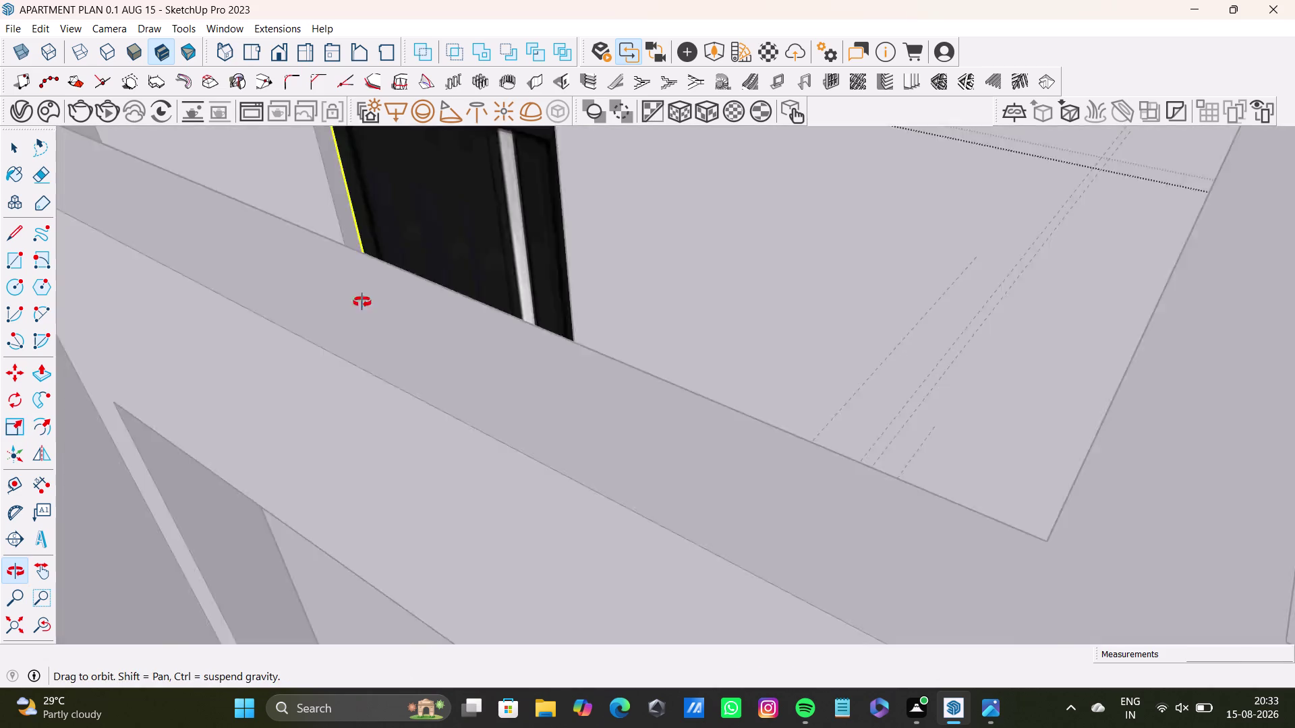
middle_drag(387, 295, 303, 431)
scroll(down, 3)
middle_drag(434, 360, 205, 534)
scroll(up, 3)
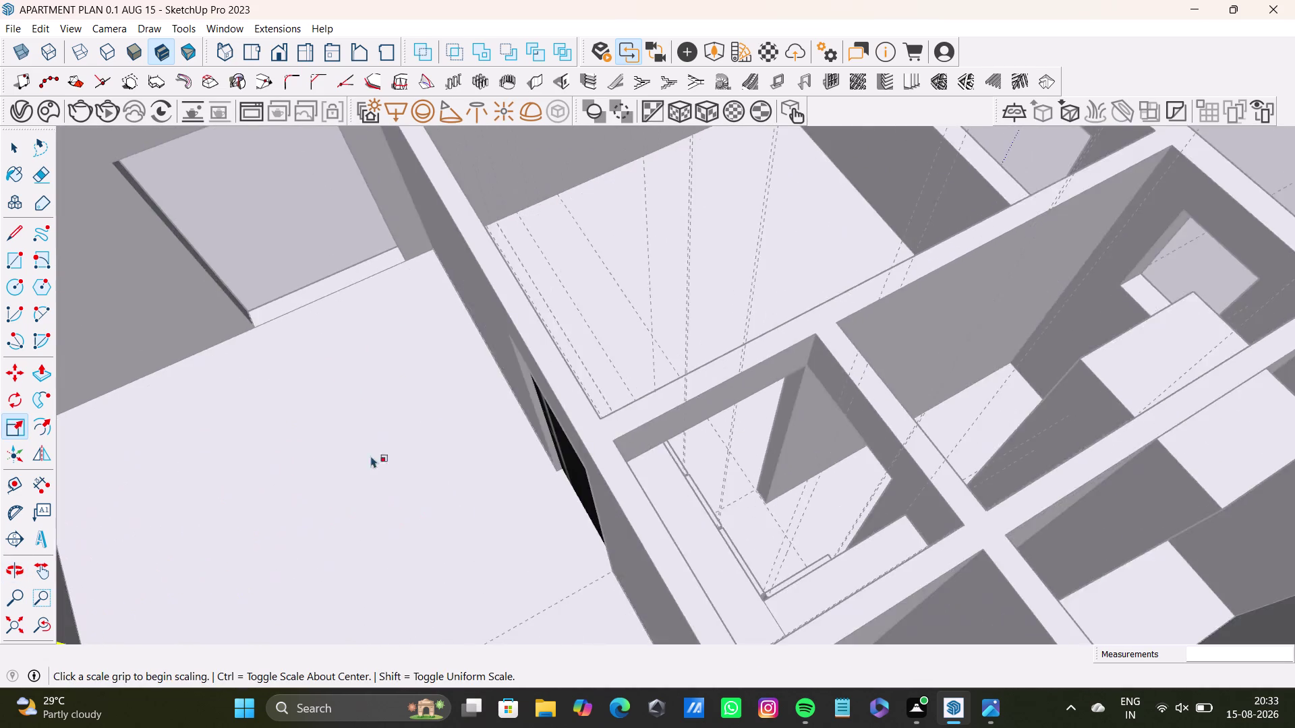
scroll(up, 3)
middle_drag(465, 452, 0, 429)
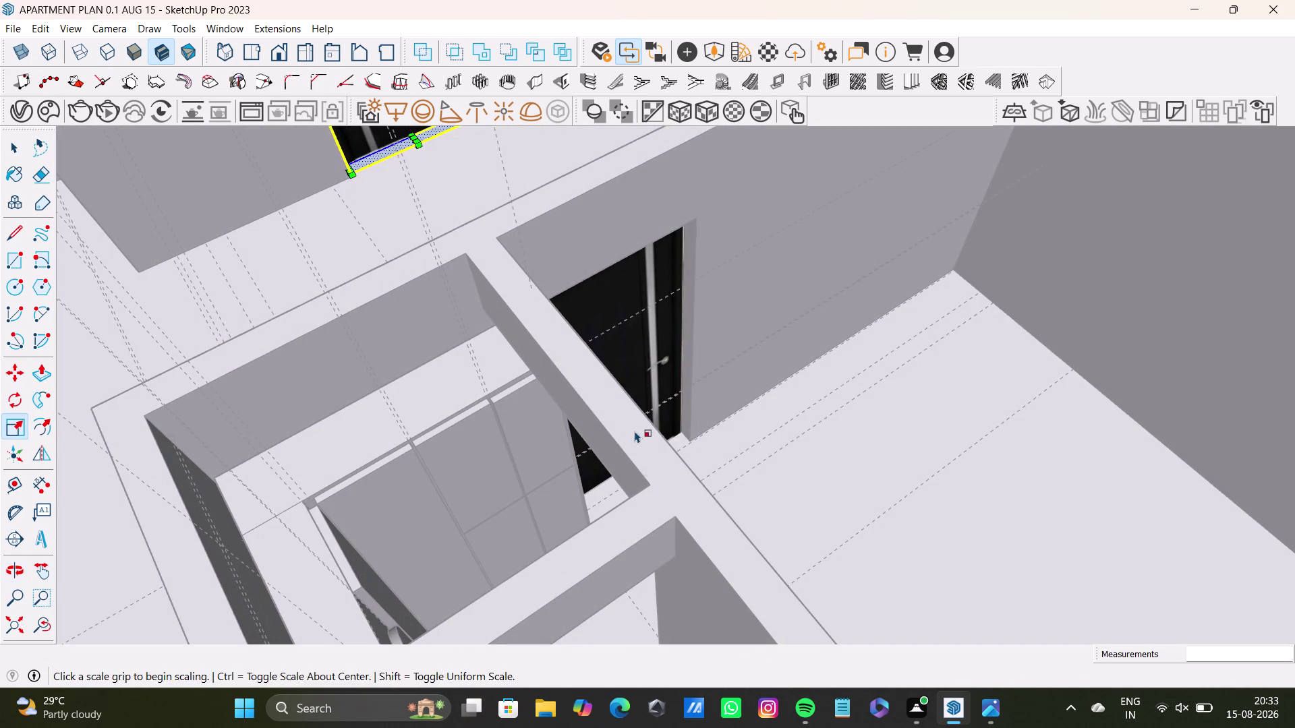
key(space)
scroll(down, 3)
middle_drag(729, 471, 541, 593)
key(space)
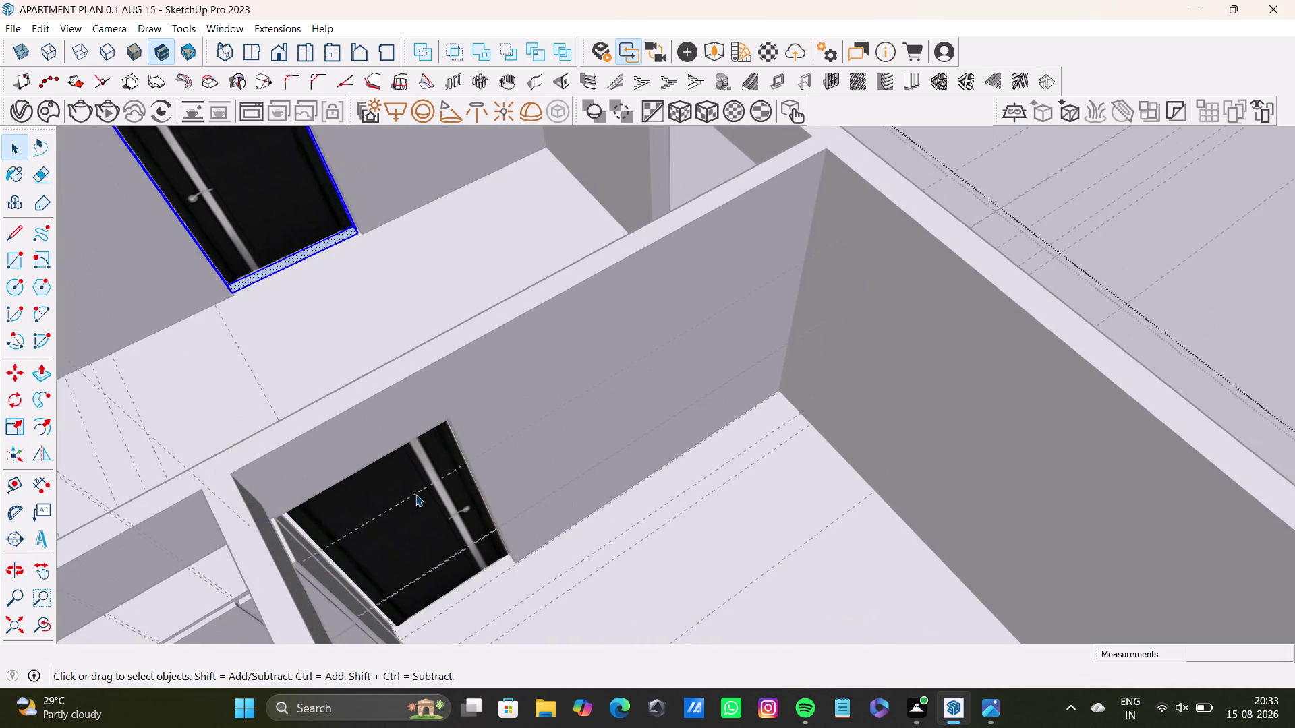
click(415, 495)
click(415, 494)
triple_click(420, 500)
click(422, 505)
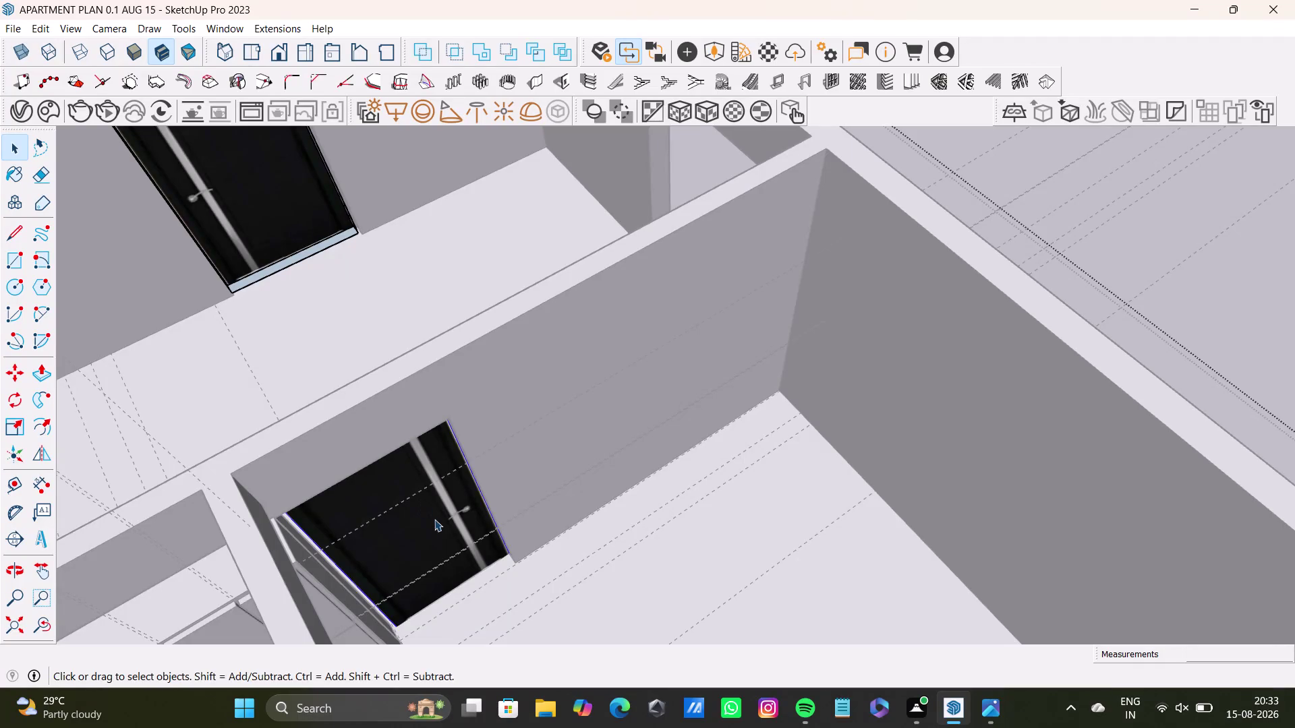
key(s)
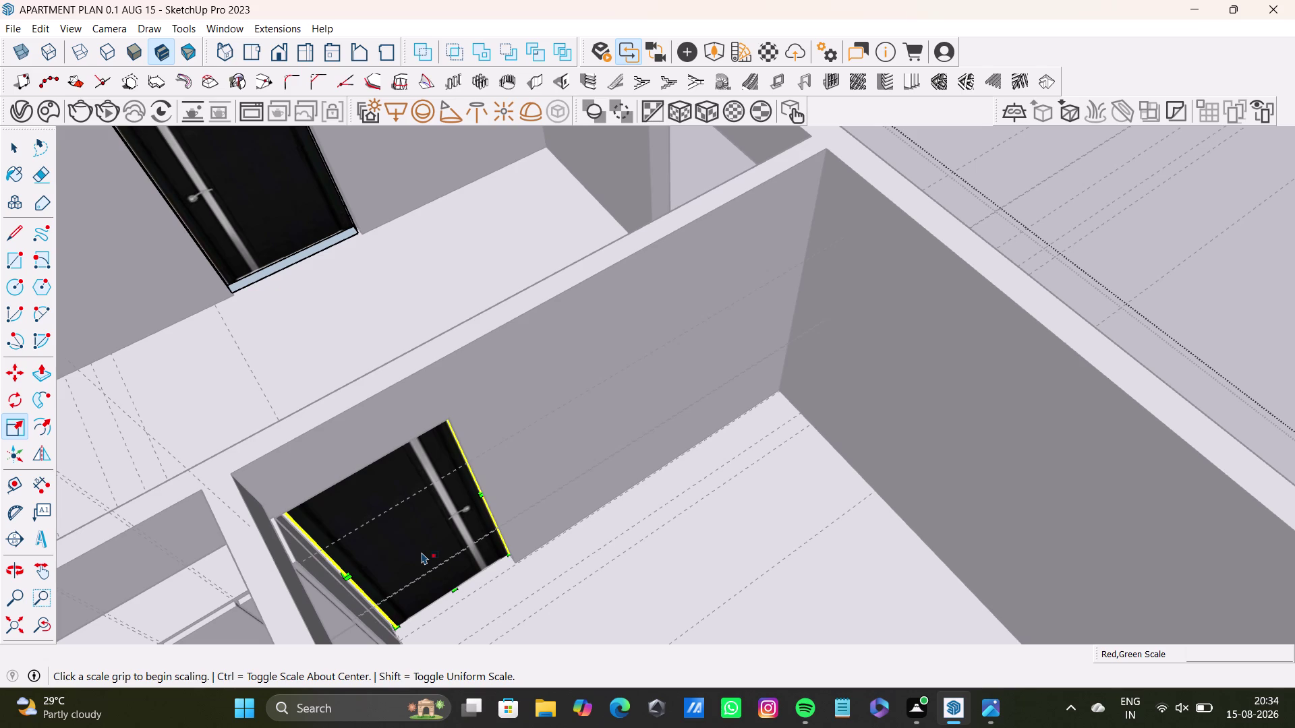
key(s)
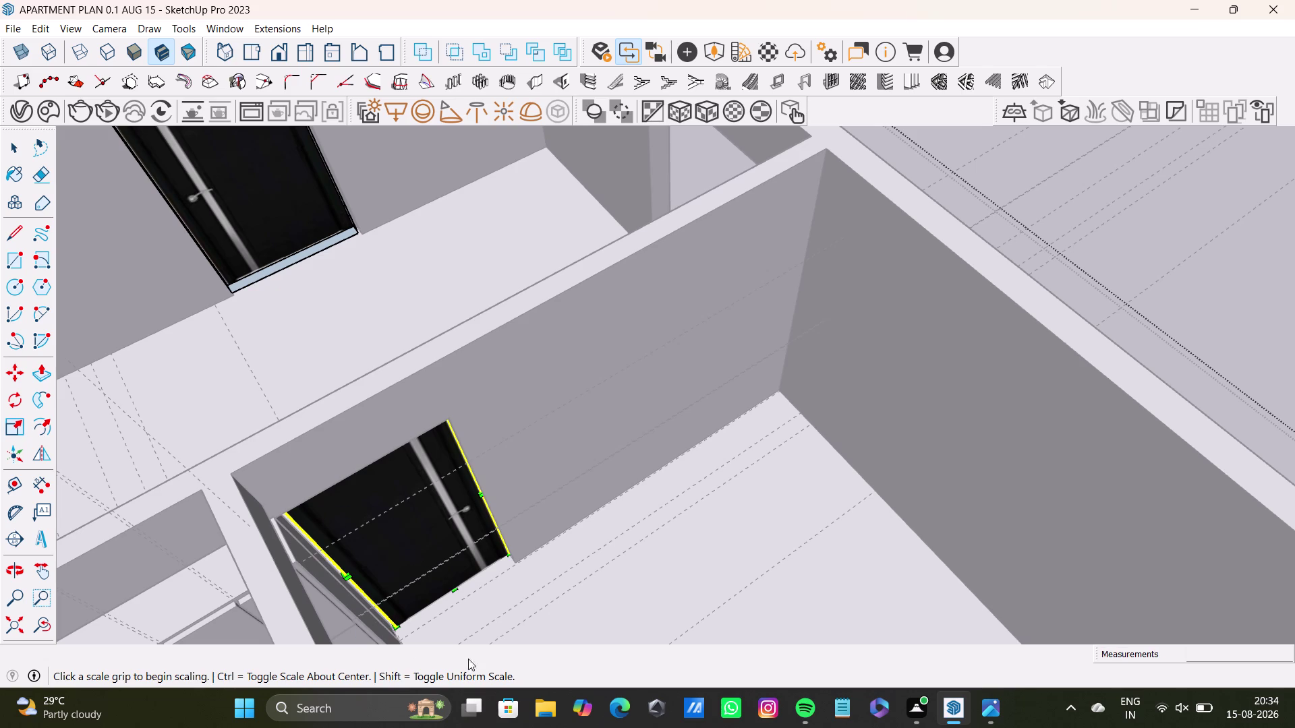
scroll(up, 3)
middle_drag(413, 494, 462, 387)
middle_drag(439, 459, 481, 441)
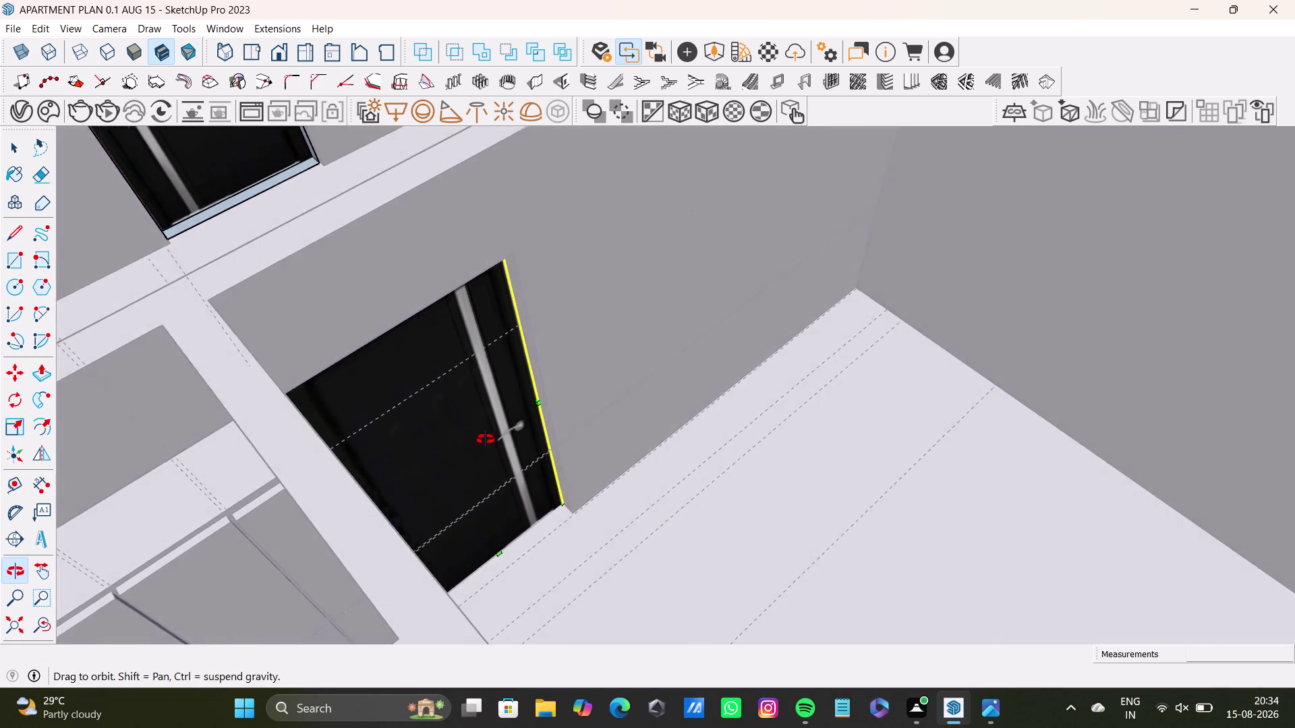
middle_drag(482, 441, 360, 480)
key(s)
middle_drag(449, 407, 583, 623)
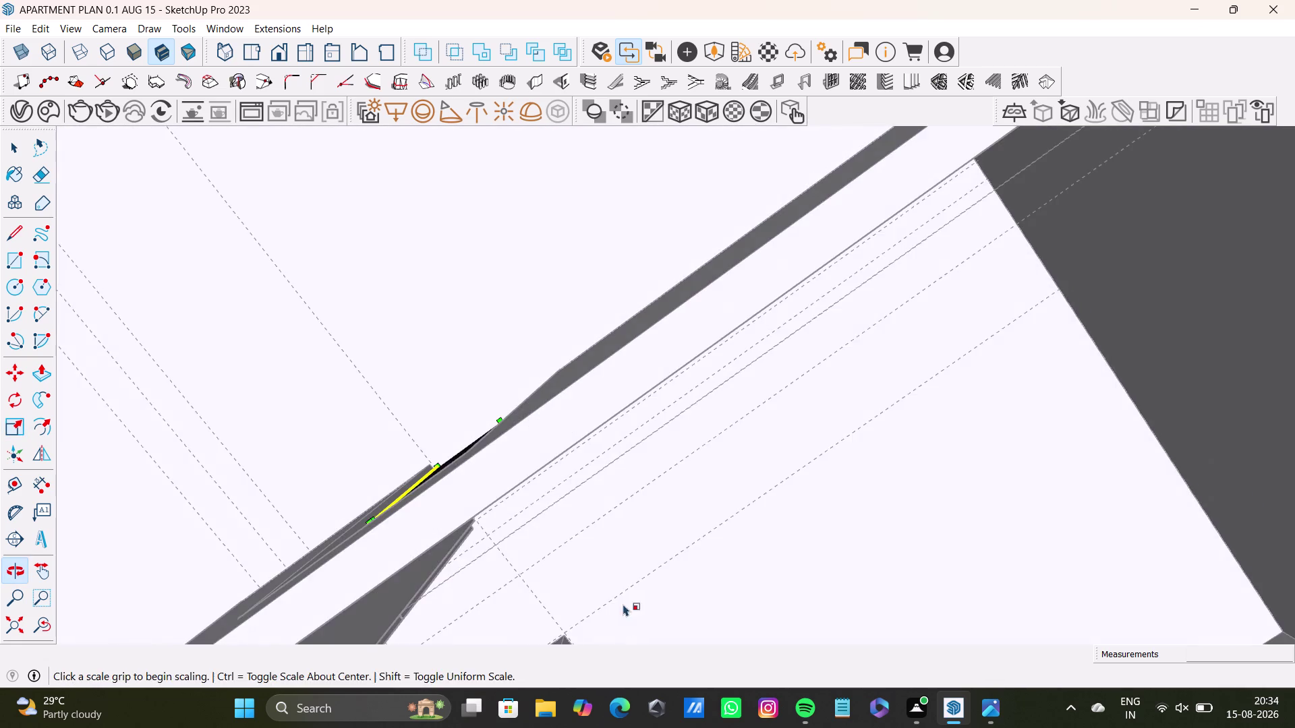
middle_drag(431, 500, 589, 323)
middle_drag(494, 479, 439, 315)
scroll(down, 3)
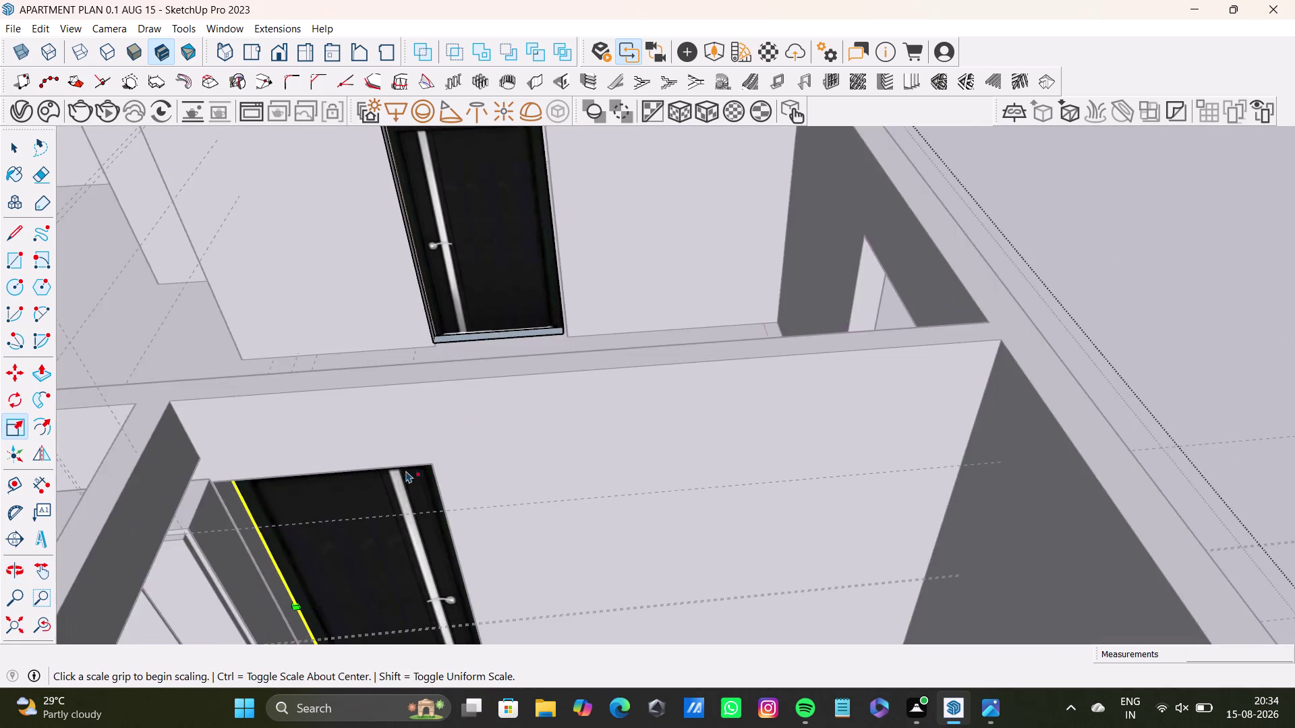
scroll(down, 3)
middle_drag(451, 492, 139, 473)
middle_drag(250, 391, 471, 584)
scroll(up, 3)
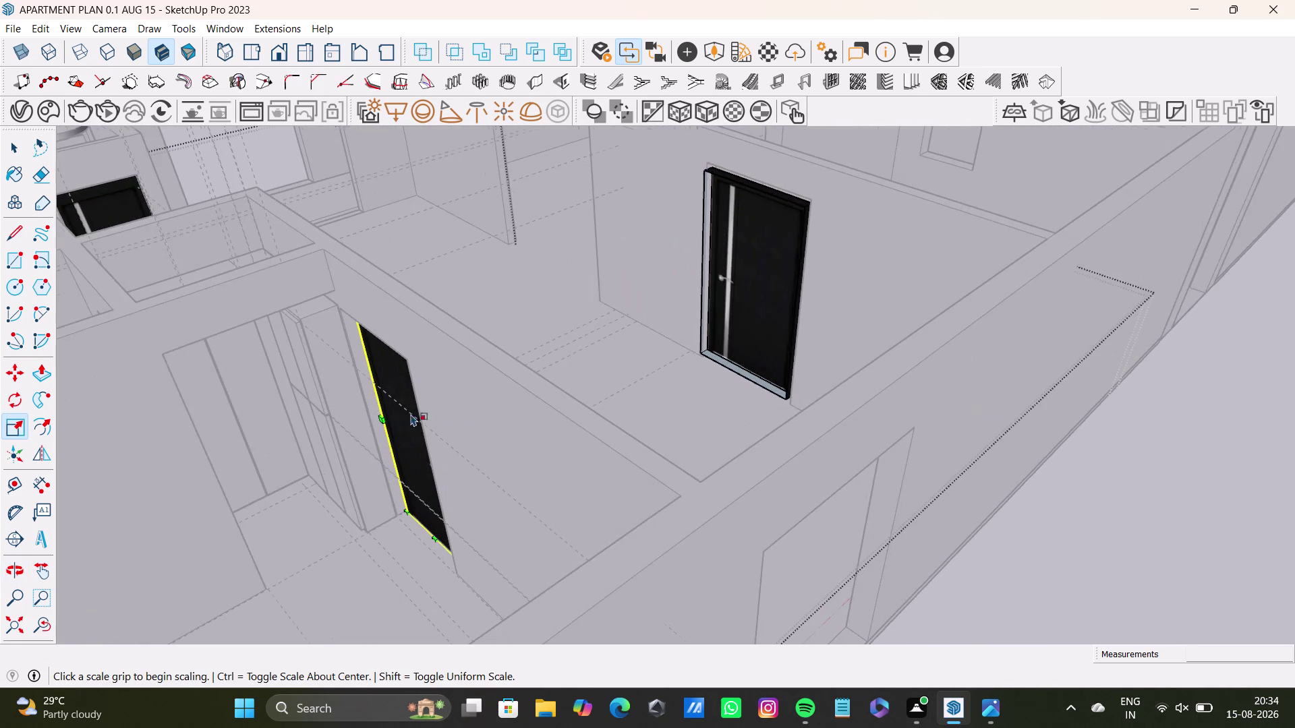
middle_drag(565, 383, 430, 581)
scroll(up, 3)
middle_drag(564, 454, 469, 525)
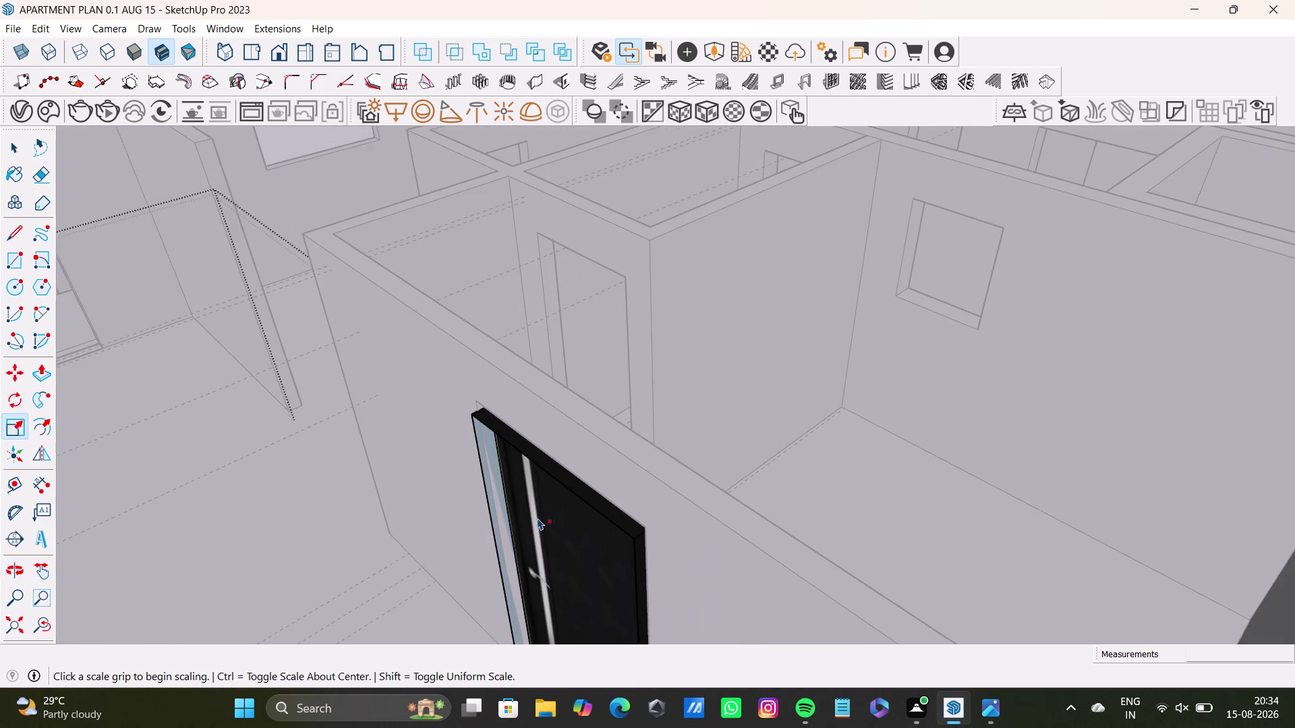
key(s)
click(585, 518)
double_click(586, 523)
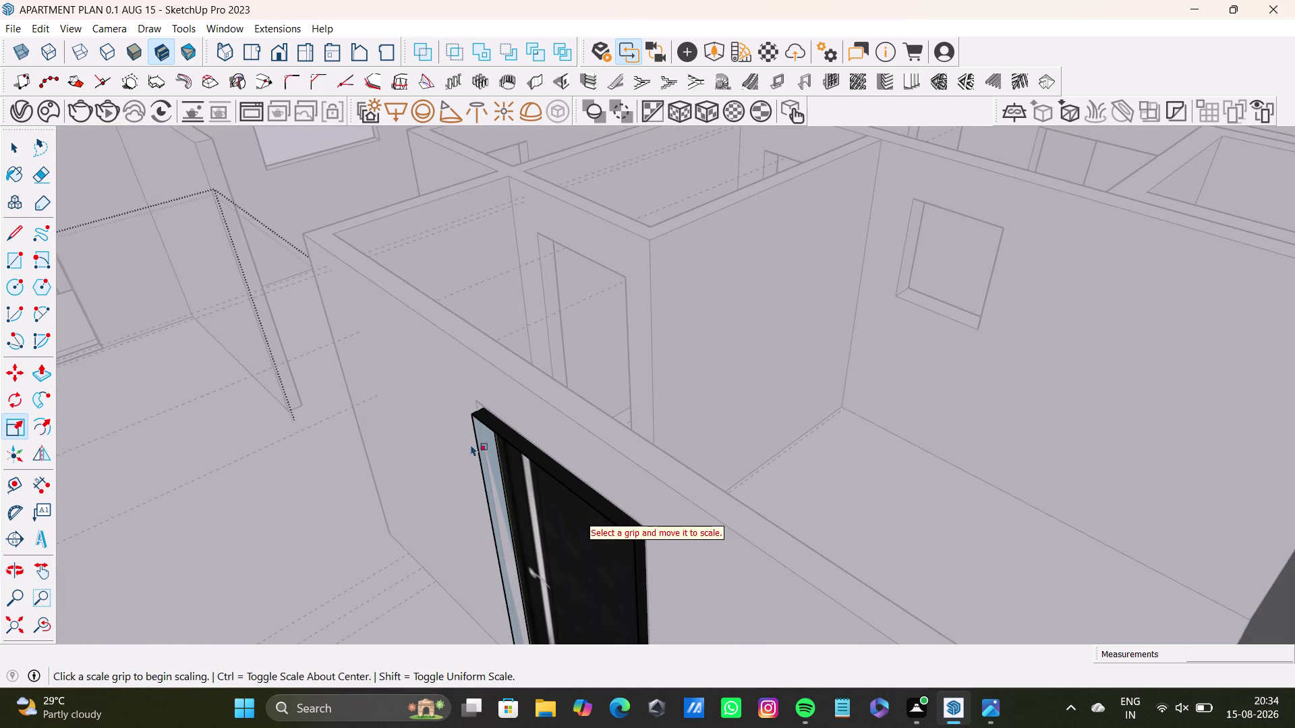
click(515, 471)
triple_click(501, 461)
double_click(513, 476)
key(space)
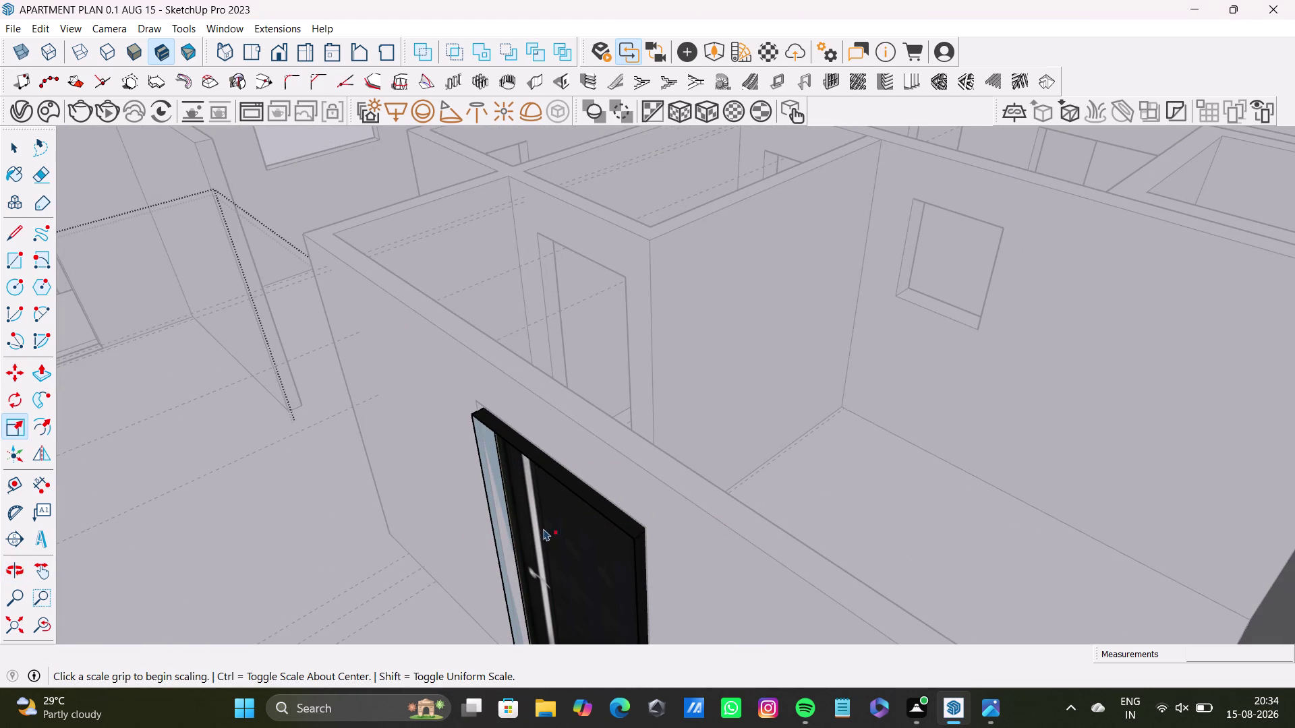
scroll(down, 3)
triple_click(1023, 556)
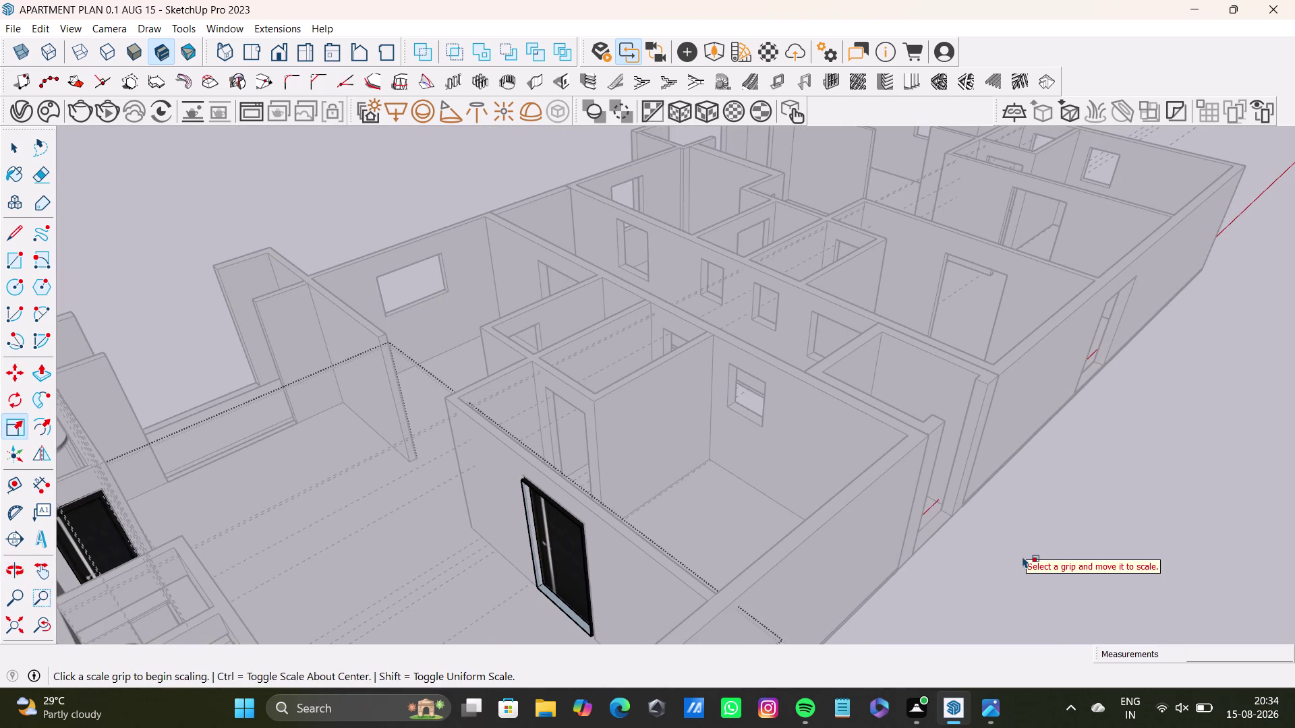
key(space)
key(space)
key(space)
key(space)
triple_click(1023, 557)
double_click(1022, 557)
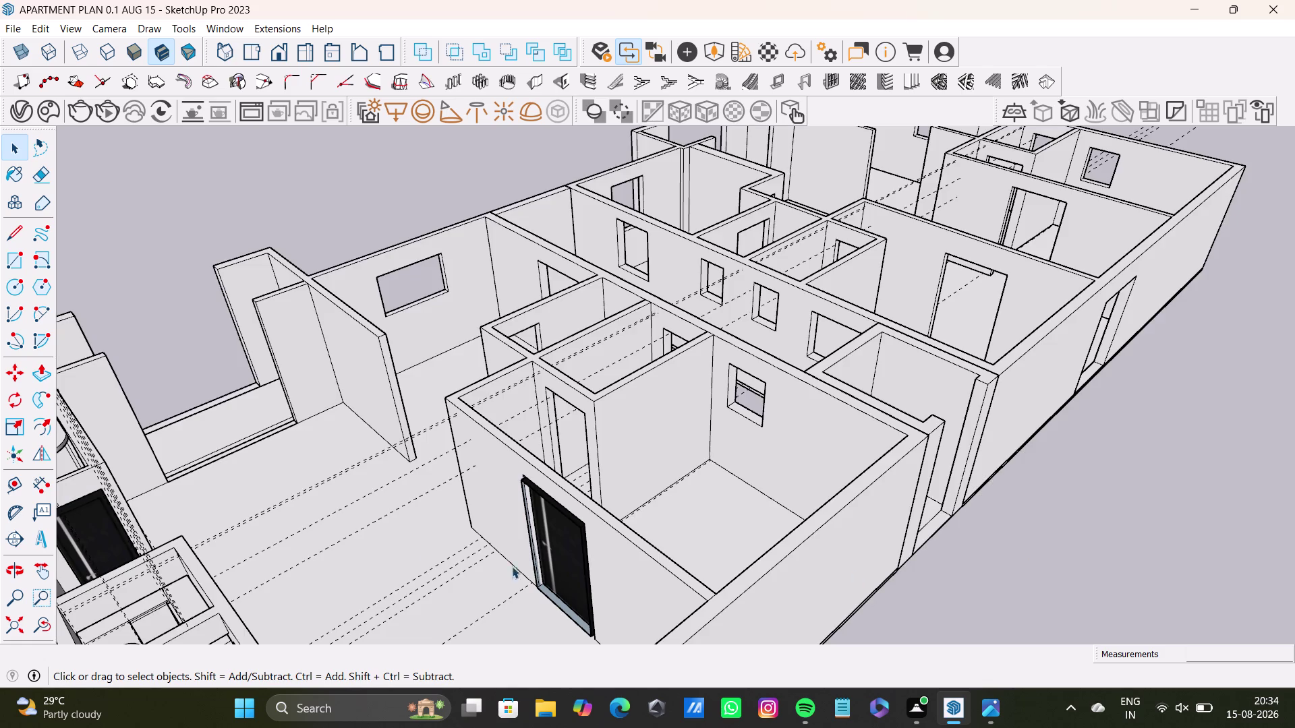
scroll(up, 3)
click(580, 496)
double_click(580, 497)
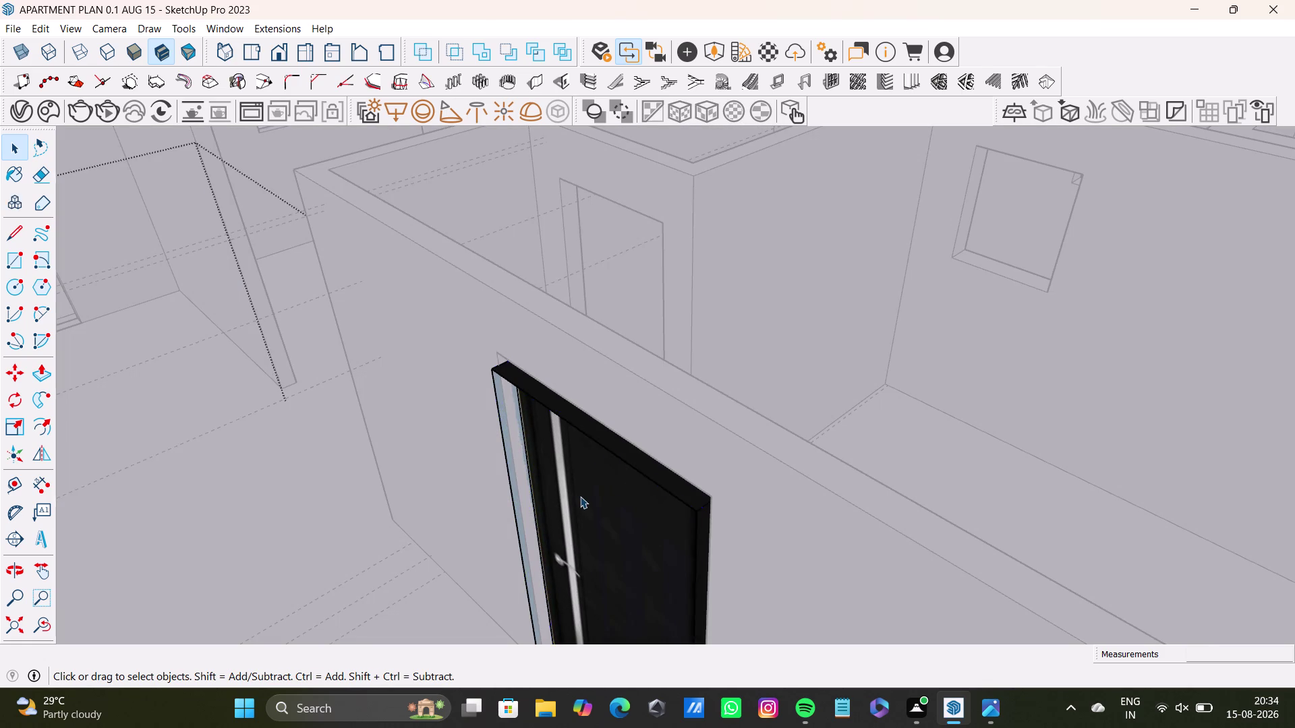
double_click(580, 495)
key(s)
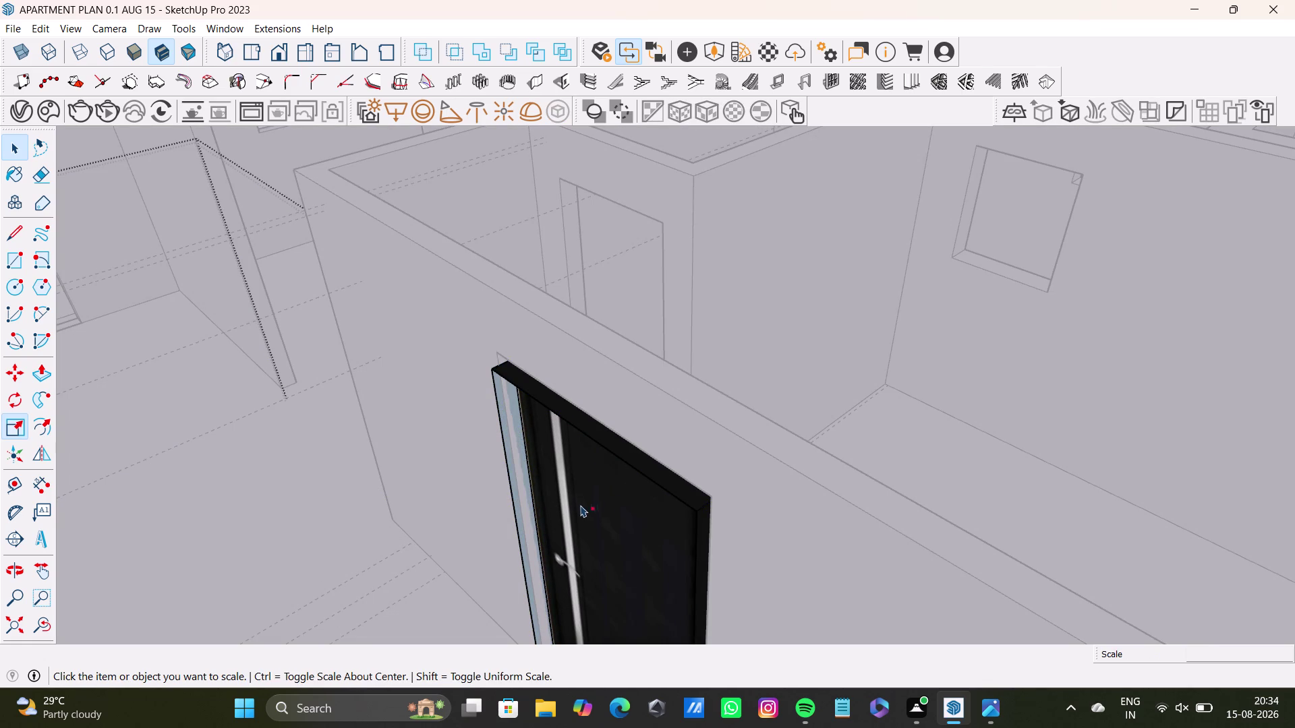
scroll(down, 3)
middle_drag(562, 506, 503, 399)
triple_click(550, 449)
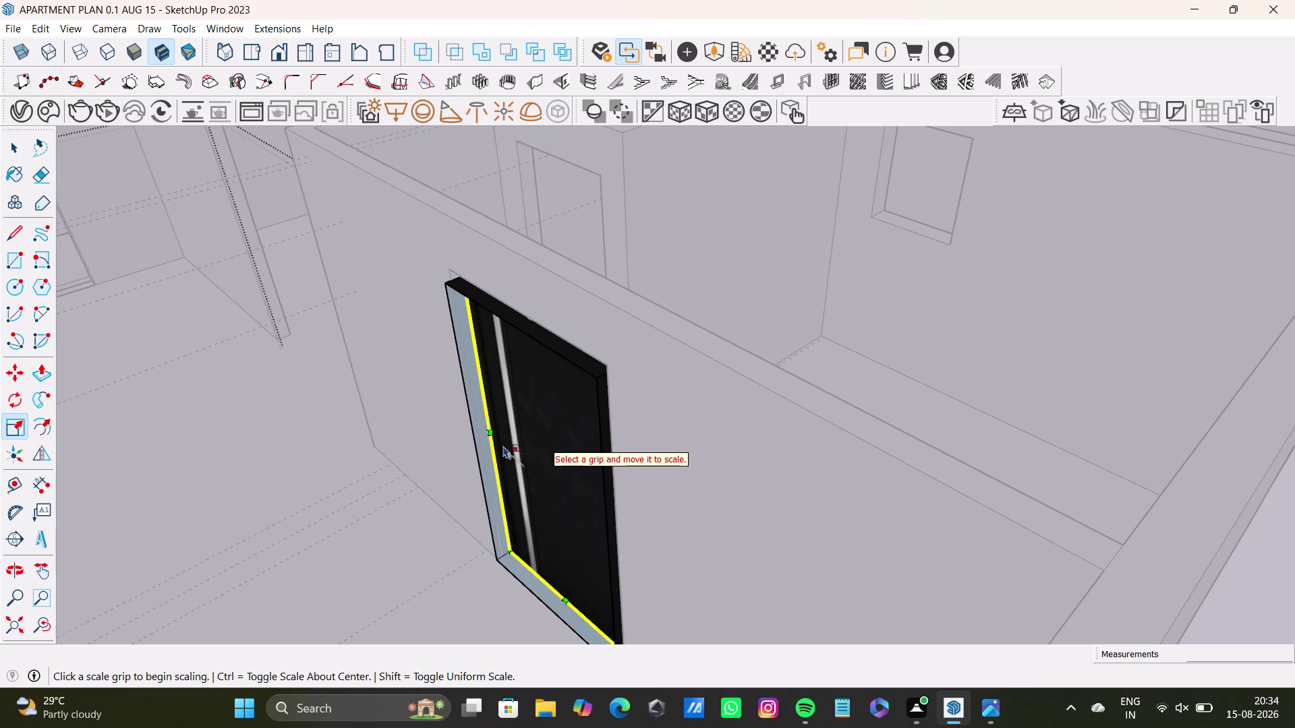
key(s)
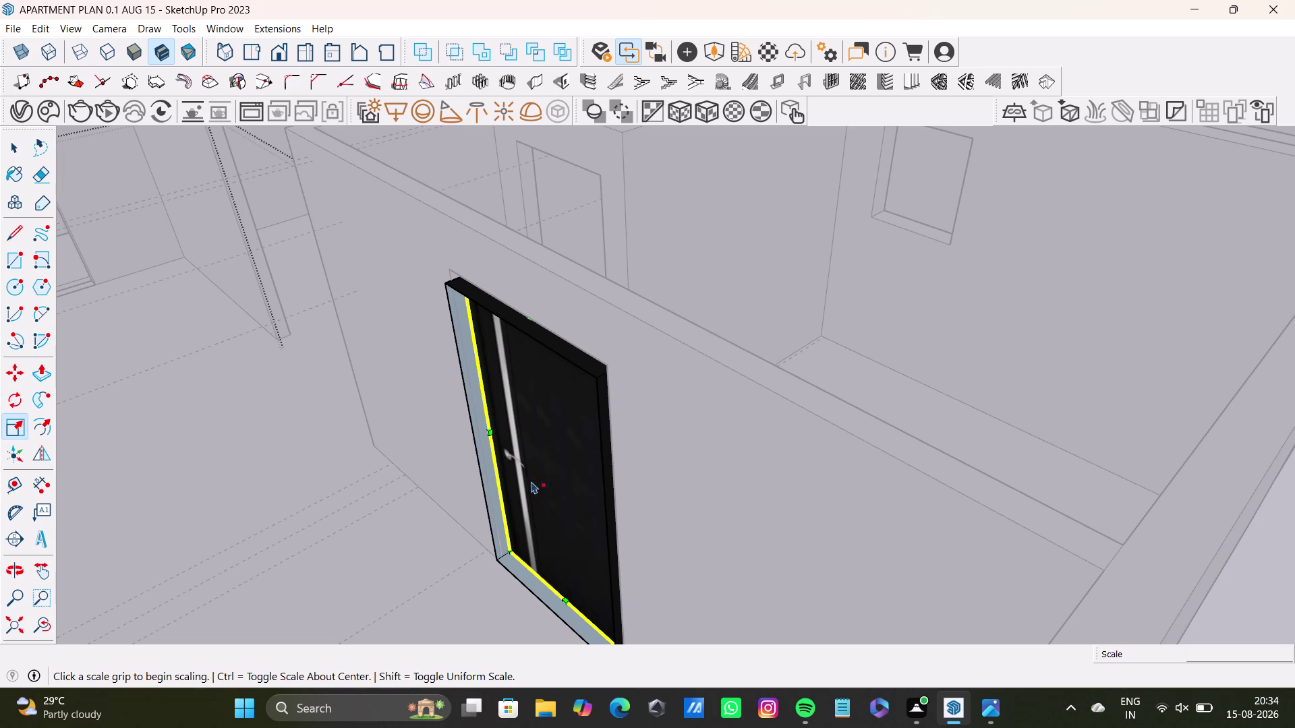
key(s)
middle_drag(552, 479, 413, 509)
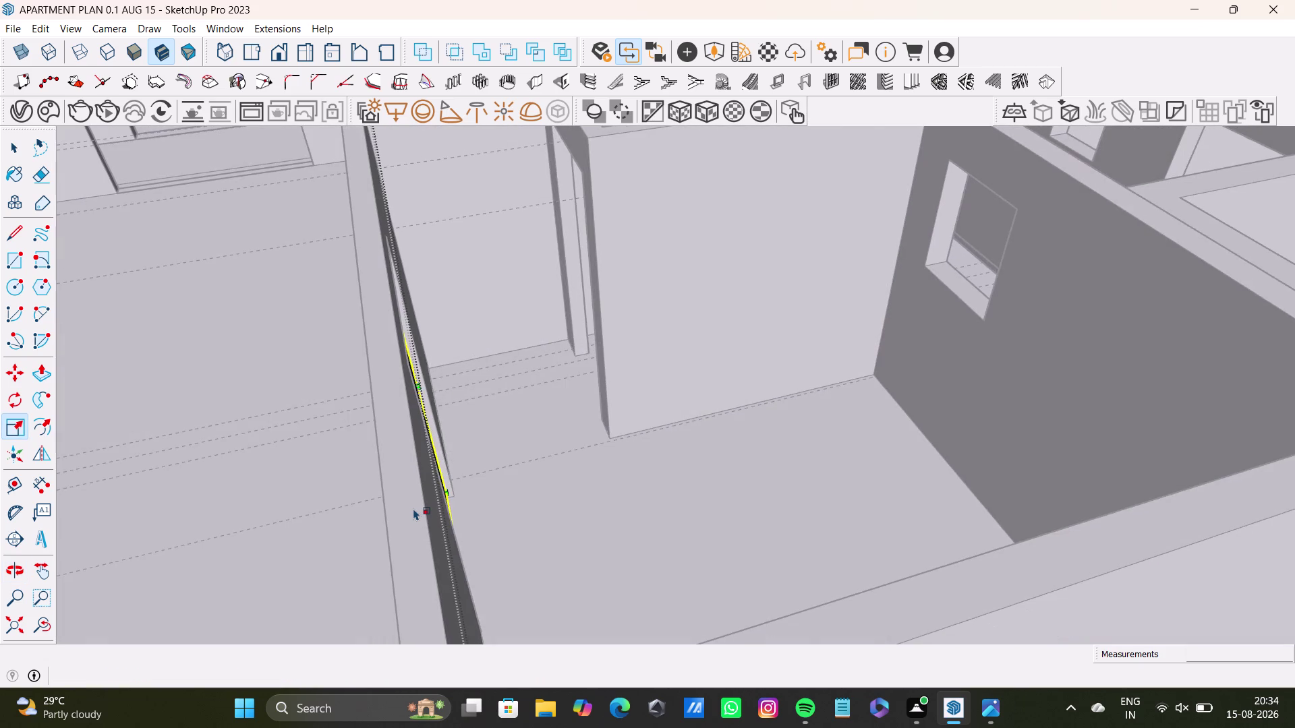
key(ctrl+z)
key(ctrl+z)
key(ctrl+z)
middle_drag(400, 520, 599, 491)
key(ctrl+z)
key(ctrl+z)
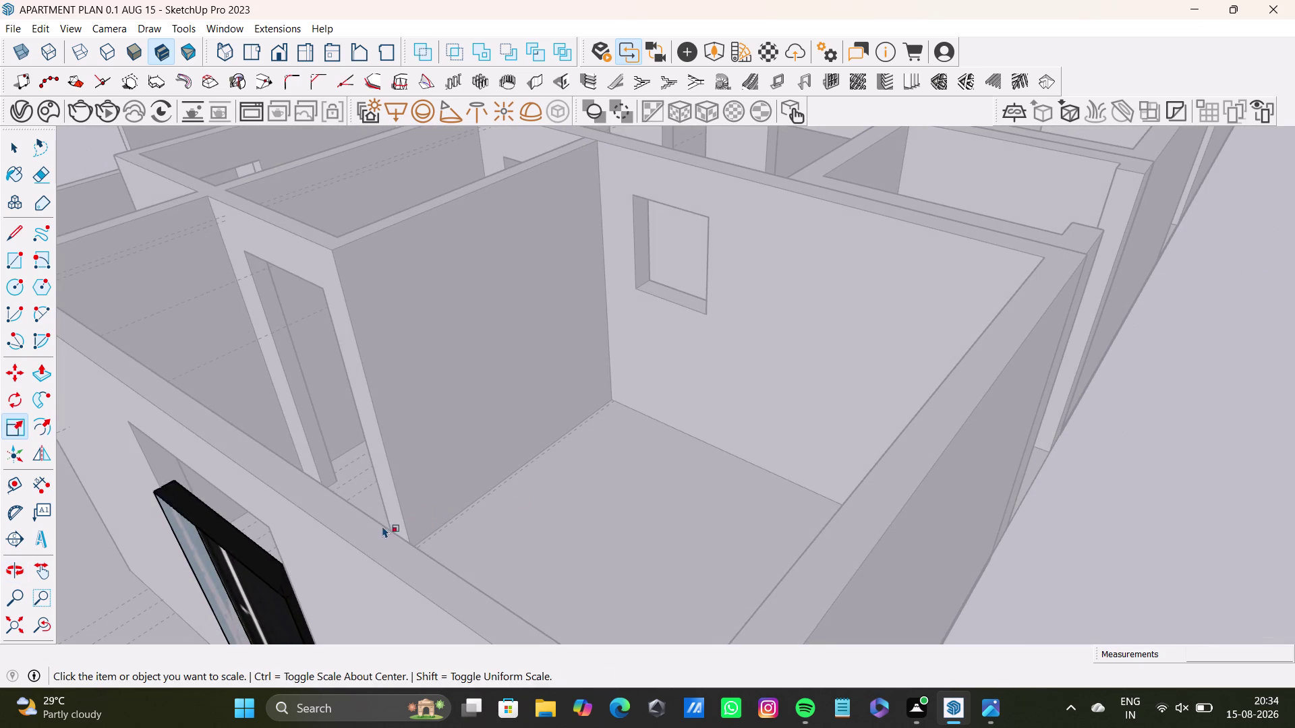
key(ctrl+z)
key(ctrl+z)
key(ctrl+z)
key(ctrl+z)
key(ctrl+z)
key(ctrl+z)
key(ctrl+z)
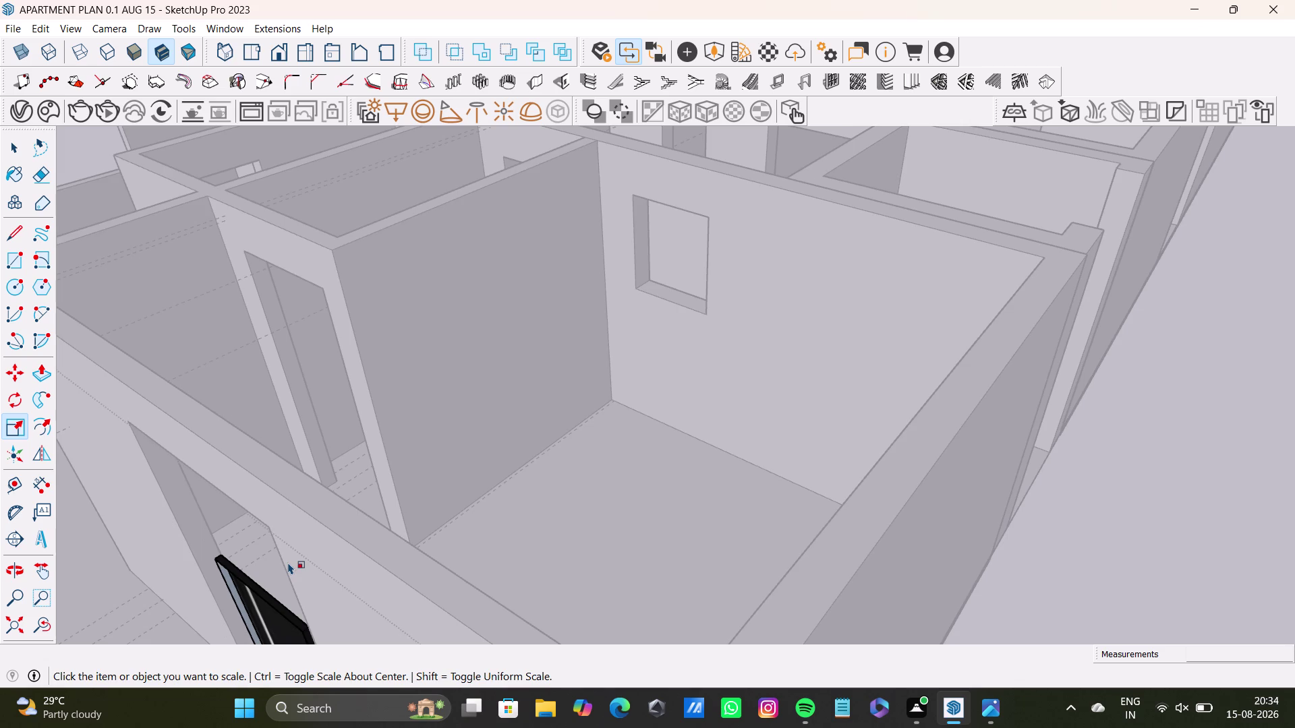
scroll(down, 3)
middle_drag(289, 560, 456, 413)
middle_drag(431, 558, 546, 564)
scroll(up, 3)
middle_drag(518, 552, 478, 425)
middle_drag(469, 479, 645, 512)
middle_drag(648, 499, 446, 422)
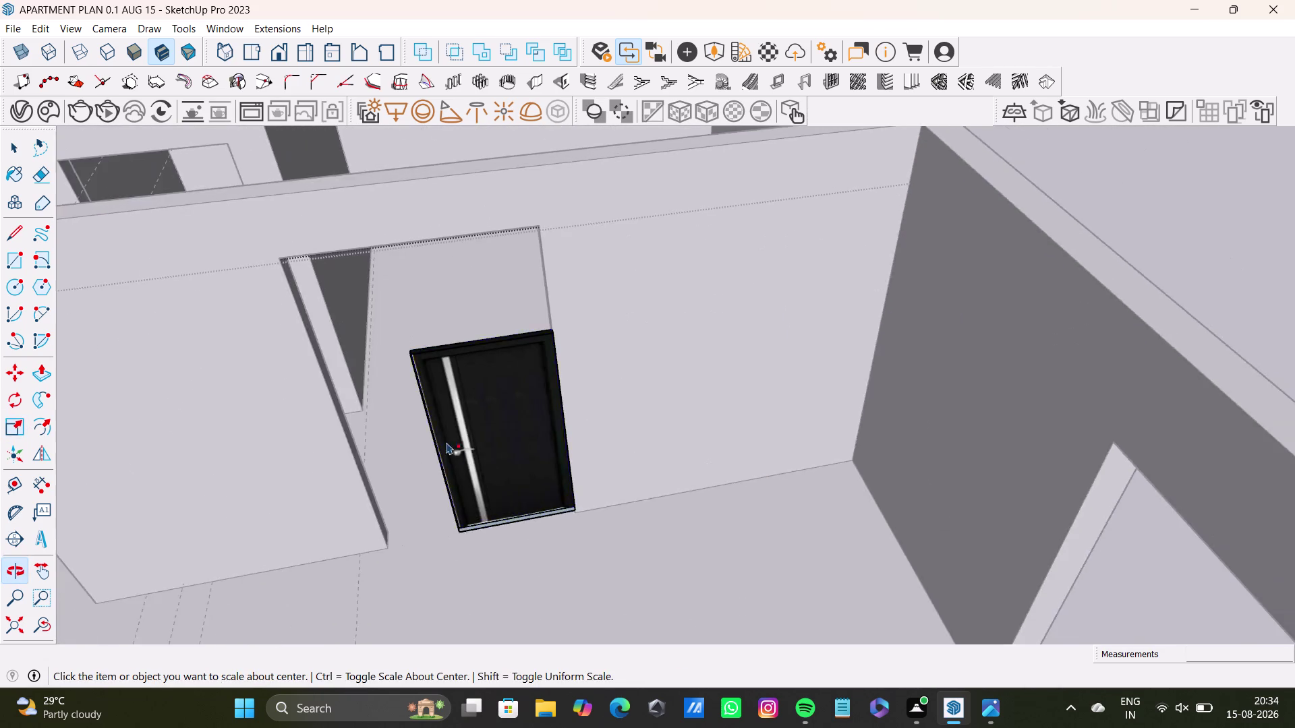
Orbit around the door in the wall opening to view it at an angle.
scroll(up, 3)
middle_drag(457, 457, 576, 462)
middle_drag(567, 448, 445, 401)
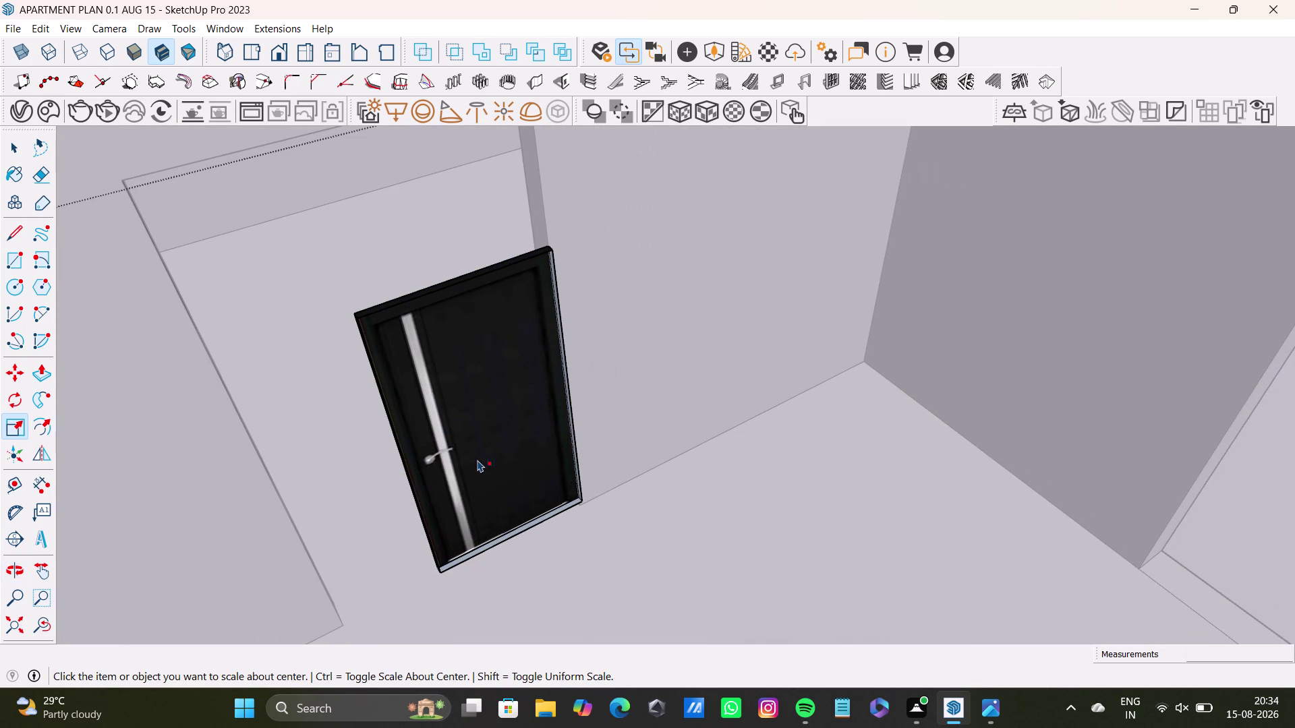
middle_drag(447, 462, 554, 486)
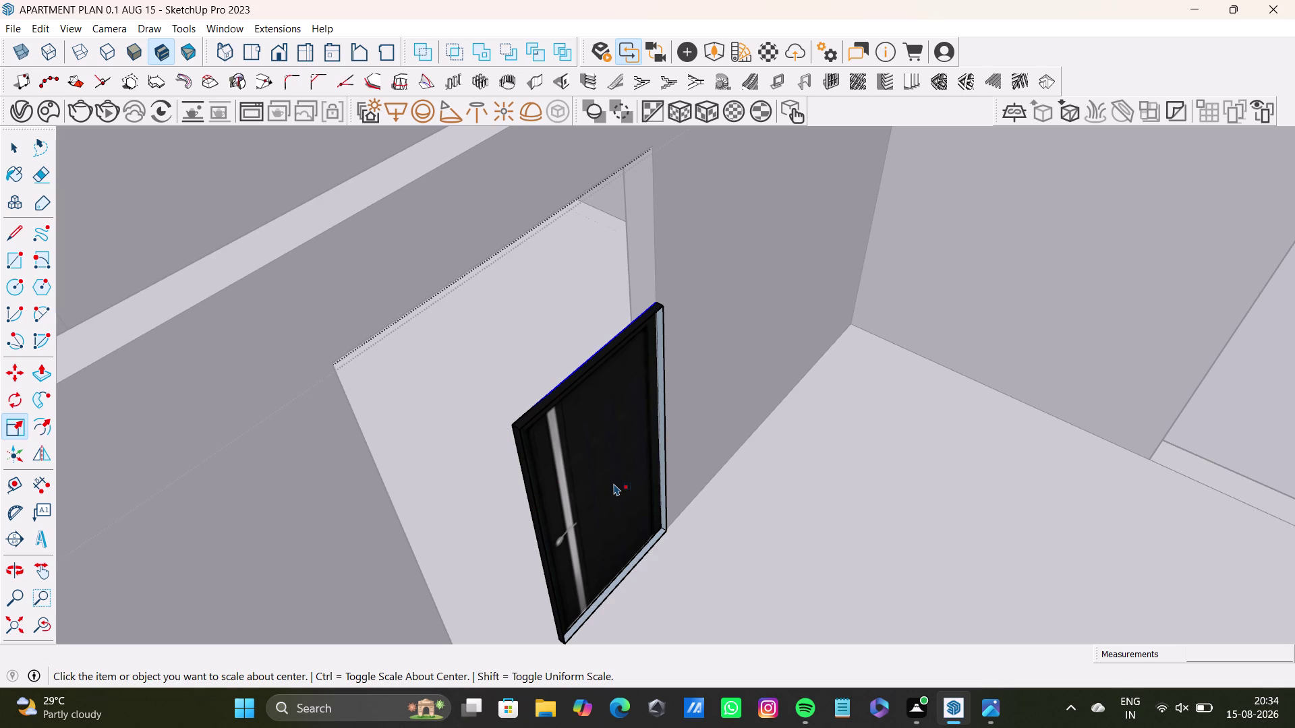
Scale the door along the green axis past zero (about -0.04), flipping its thickness.
key(s)
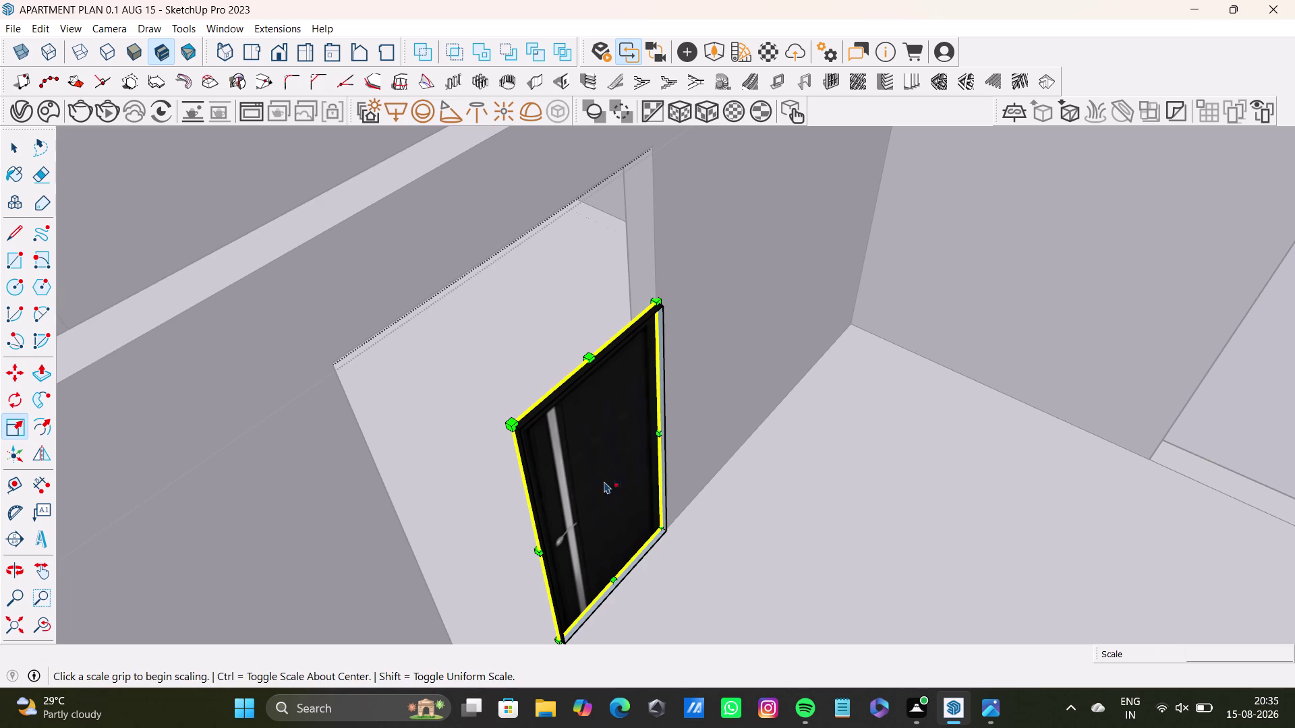
middle_drag(584, 481, 569, 504)
key(s)
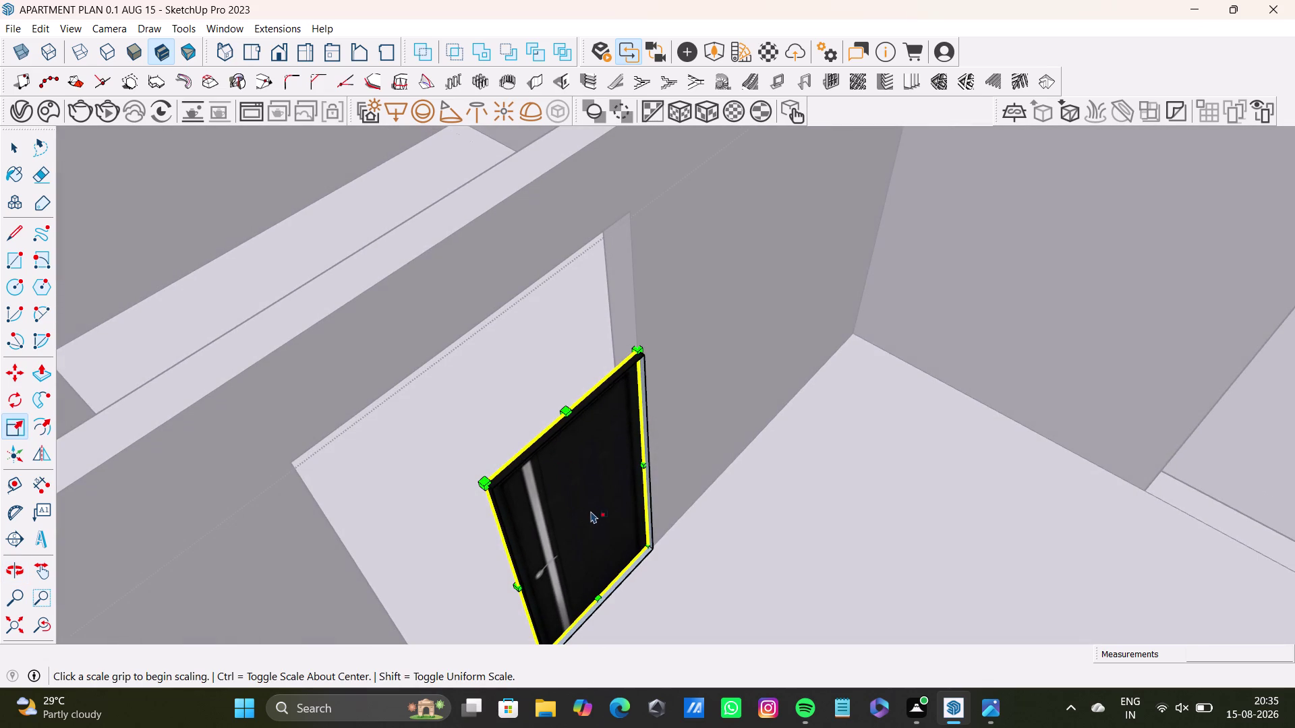
scroll(down, 3)
middle_drag(525, 445, 558, 447)
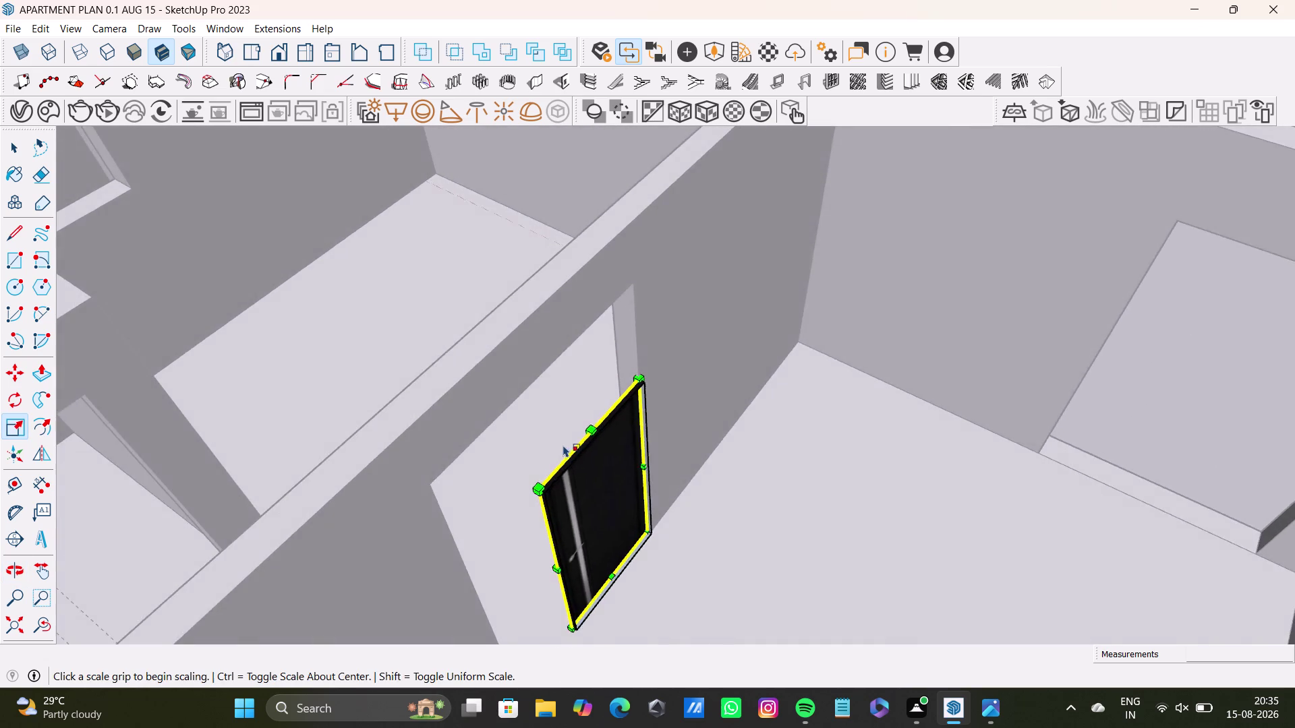
scroll(up, 3)
drag(628, 414, 602, 355)
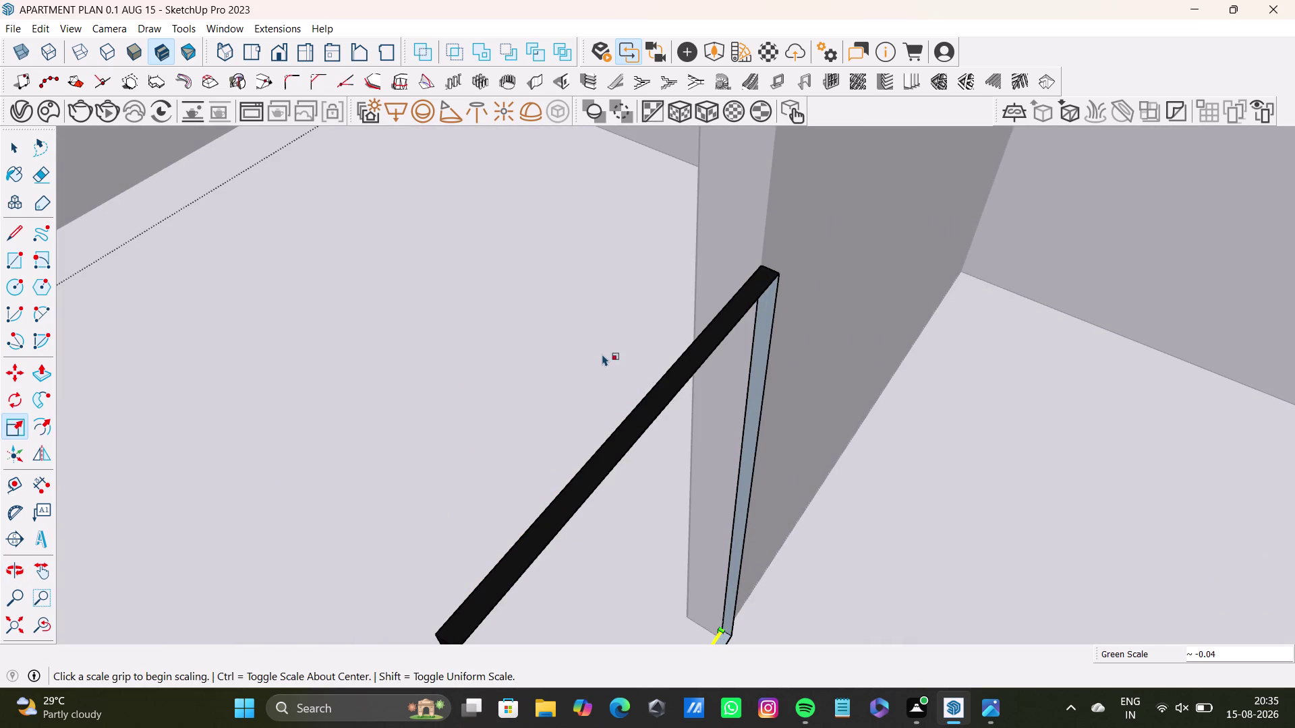
Undo three recent changes and orbit out to see the surrounding rooms.
key(ctrl+z)
key(ctrl+z)
key(ctrl+z)
scroll(down, 3)
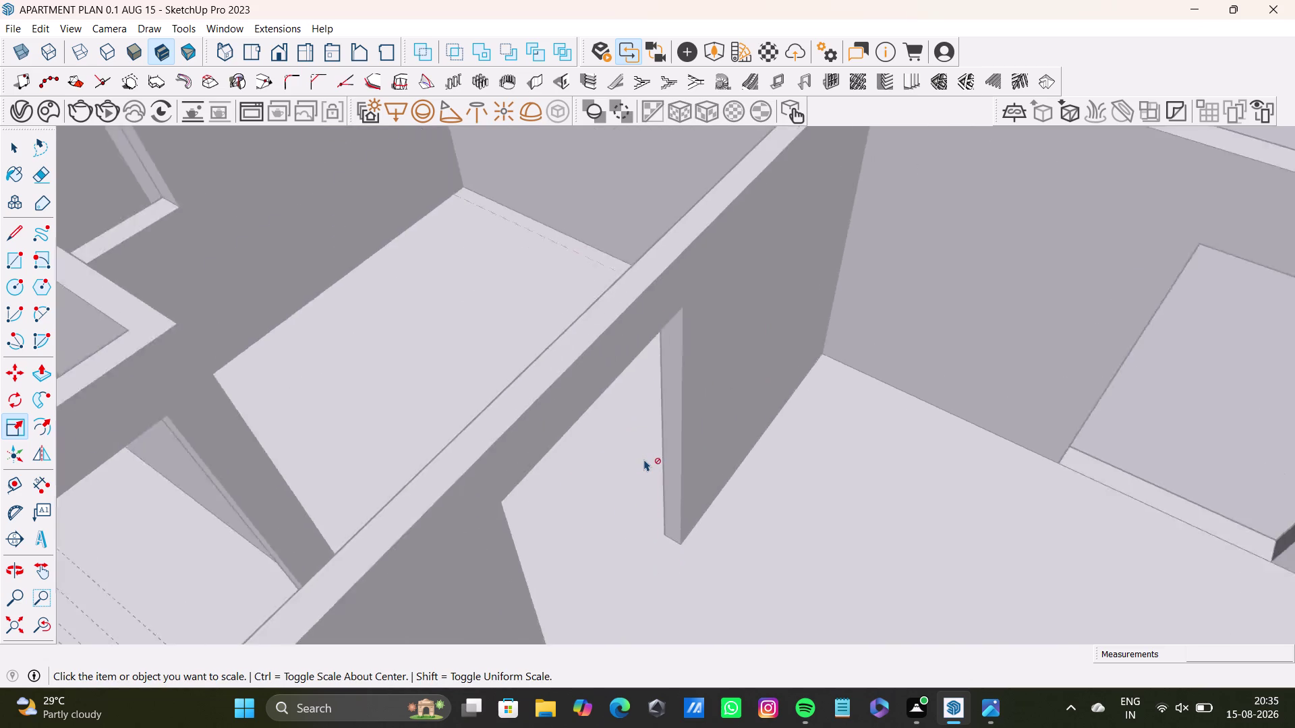
scroll(down, 3)
middle_drag(661, 463, 445, 342)
scroll(down, 3)
middle_drag(623, 439, 418, 406)
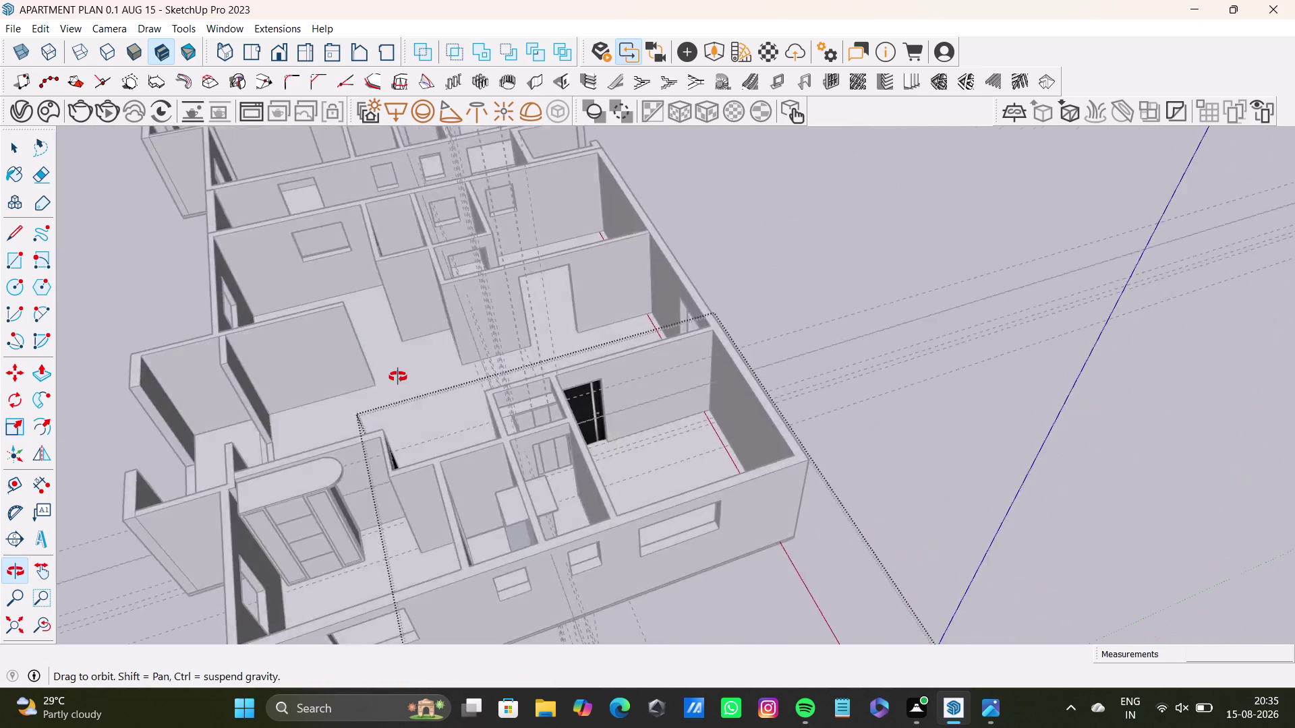
Orbit out to the whole apartment and undo a long series of recent changes.
middle_drag(418, 407, 203, 404)
key(ctrl+z)
key(ctrl+z)
key(ctrl+z)
key(ctrl+z)
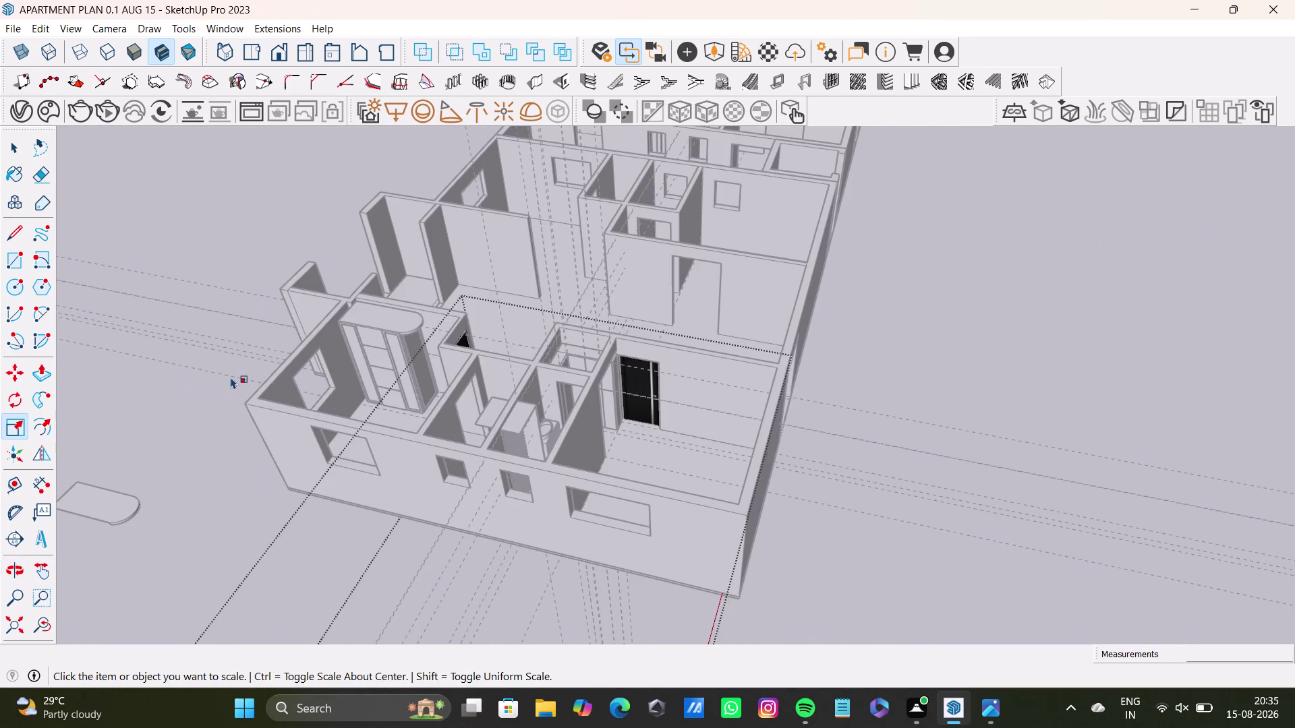
key(ctrl+z)
key(ctrl+z)
key(ctrl+z)
key(ctrl+z)
key(ctrl+z)
key(ctrl+z)
key(ctrl+z)
key(ctrl+z)
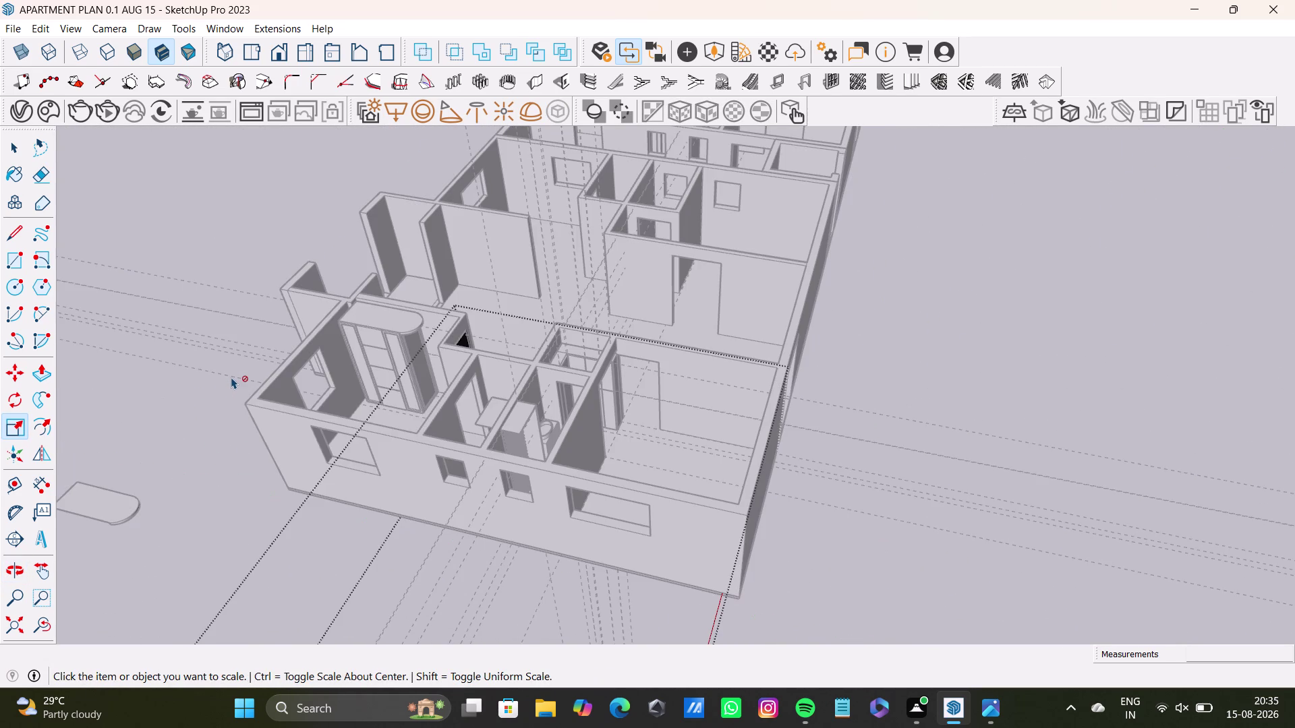
key(ctrl+z)
key(ctrl+z)
key(ctrl+z)
key(ctrl+z)
key(ctrl+z)
key(ctrl+z)
key(ctrl+z)
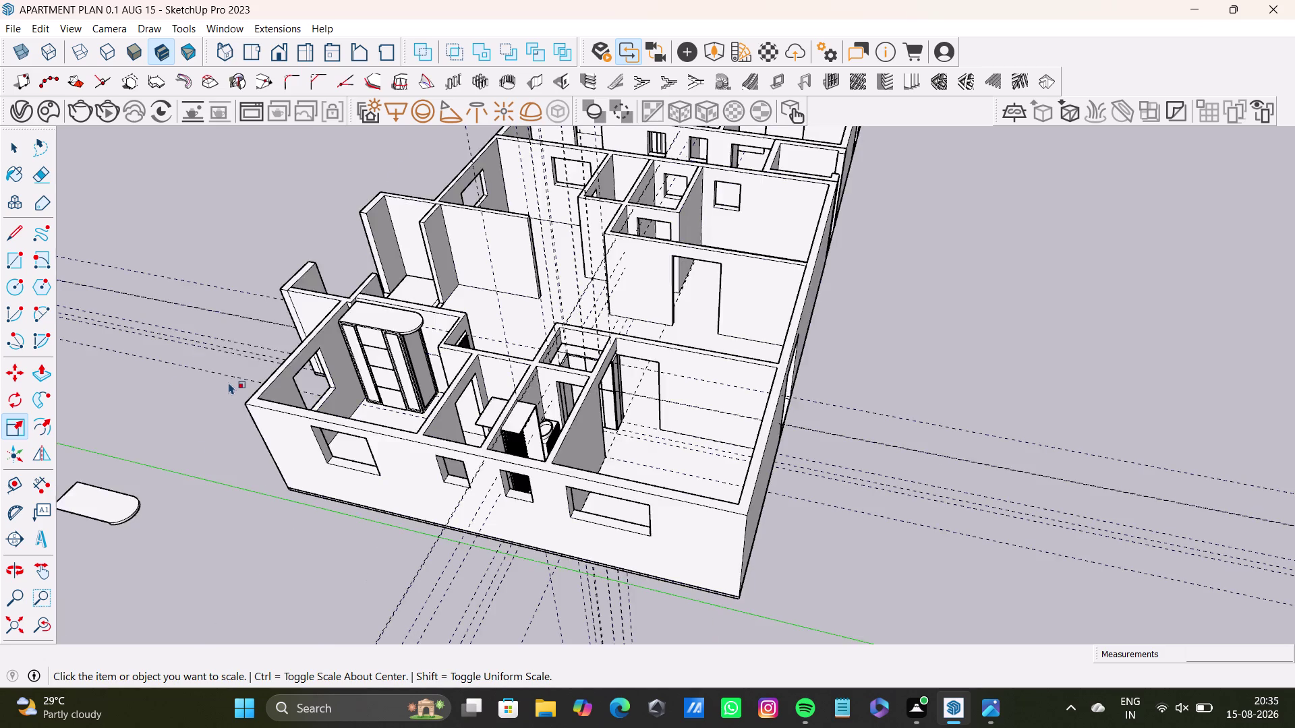
key(ctrl+z)
key(ctrl+z)
key(ctrl+z)
key(ctrl+z)
key(ctrl+z)
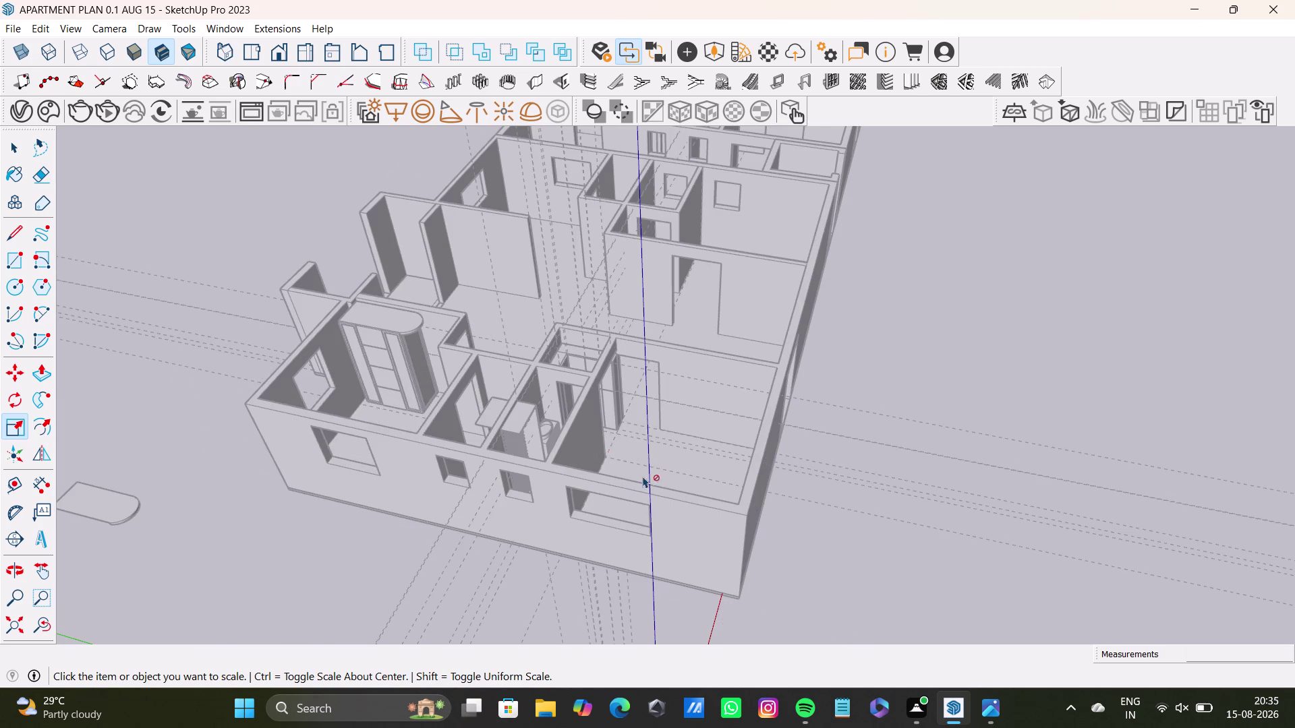
Orbit the view to face the row of five sample doors.
middle_drag(638, 491, 90, 435)
scroll(down, 3)
middle_drag(352, 383, 461, 394)
scroll(up, 3)
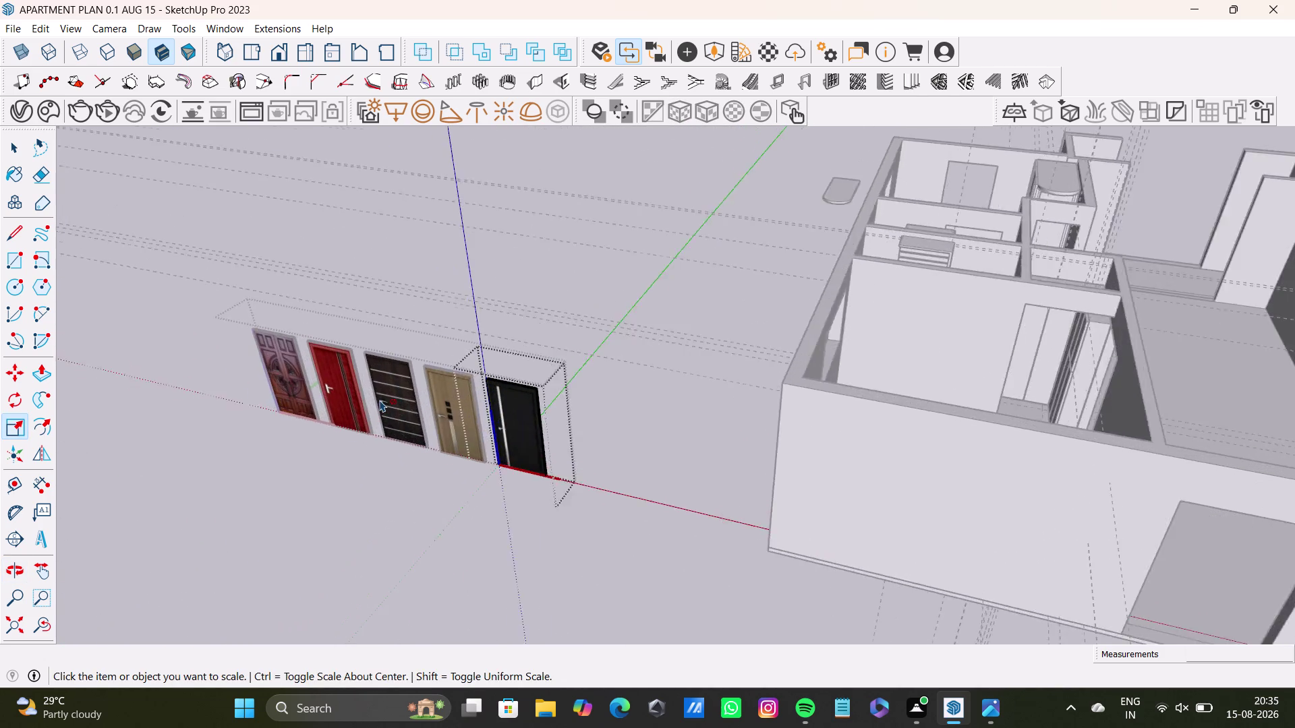
scroll(up, 3)
middle_drag(399, 381, 384, 531)
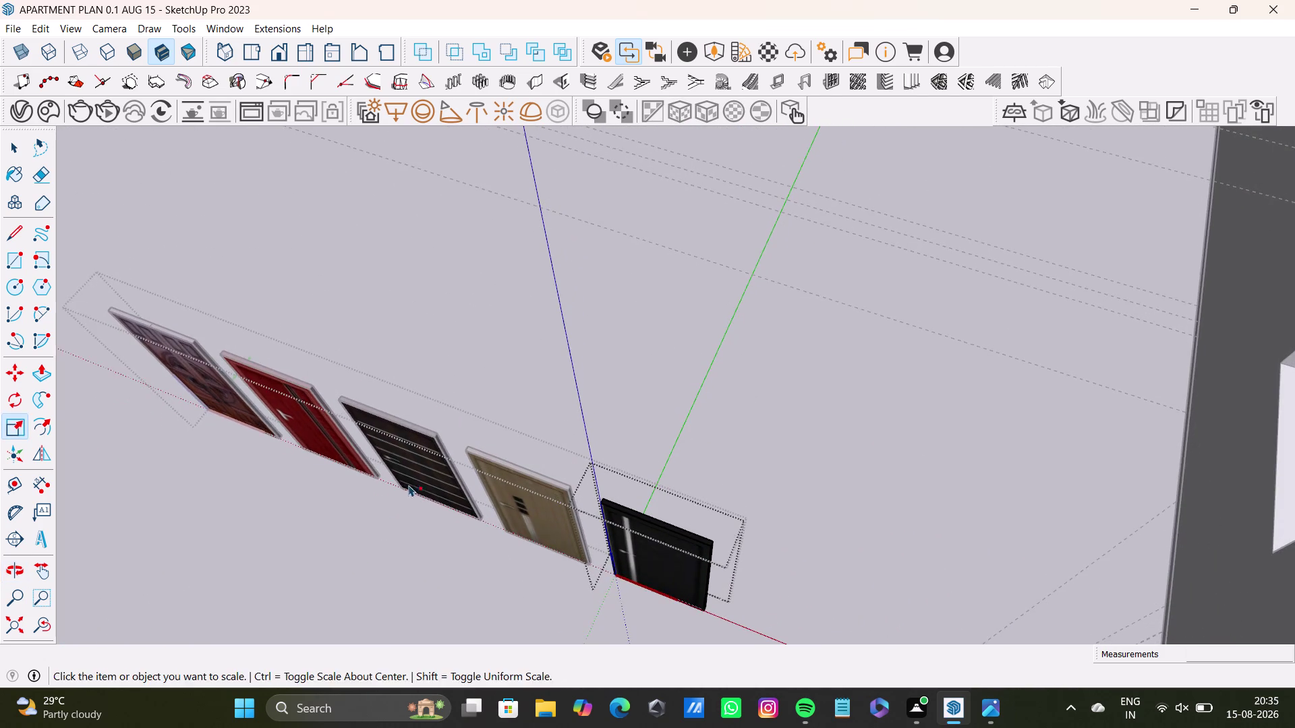
middle_drag(409, 483, 481, 323)
Box-select the five sample doors and delete them.
key(space)
triple_click(485, 287)
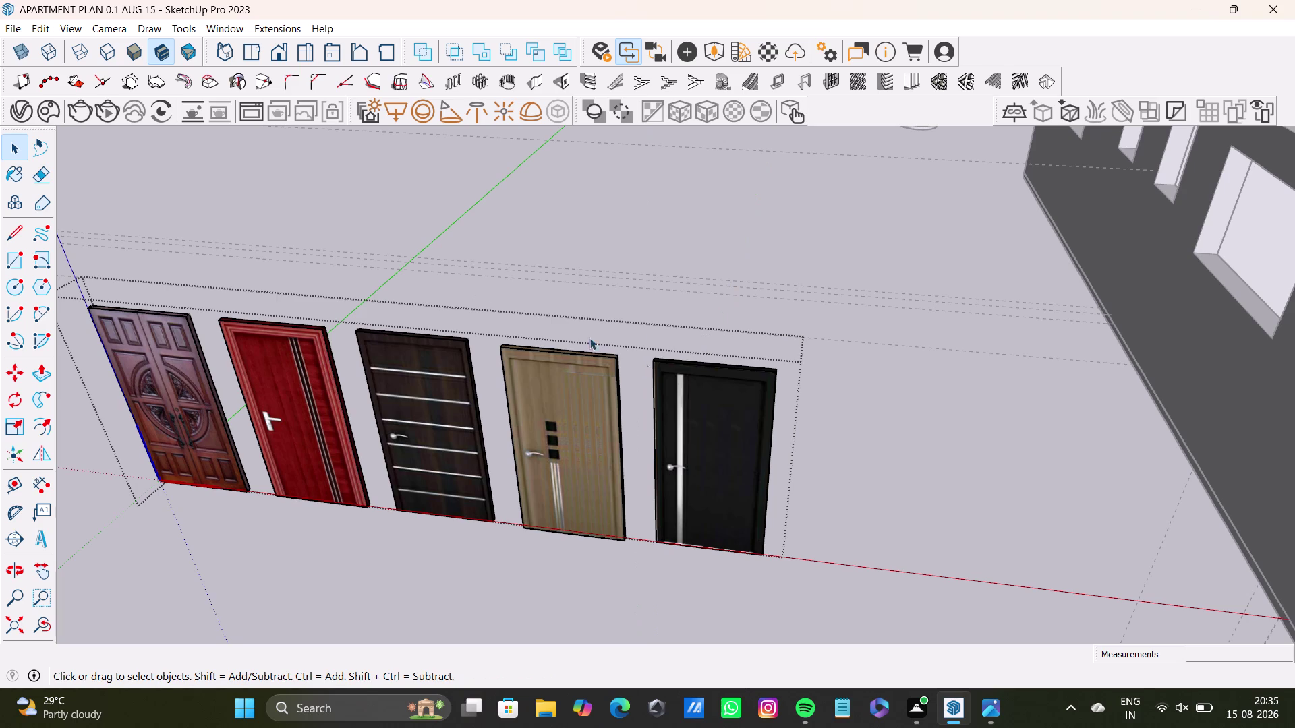
click(867, 400)
scroll(down, 3)
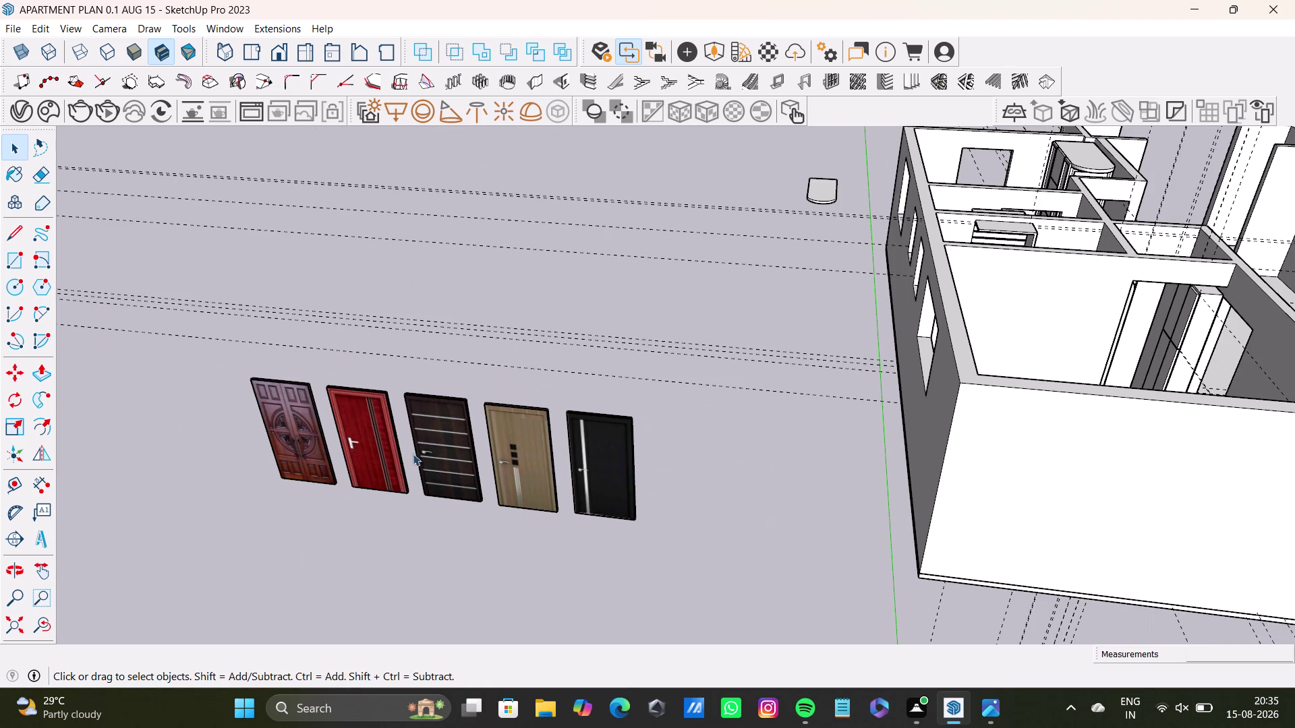
drag(190, 315, 704, 640)
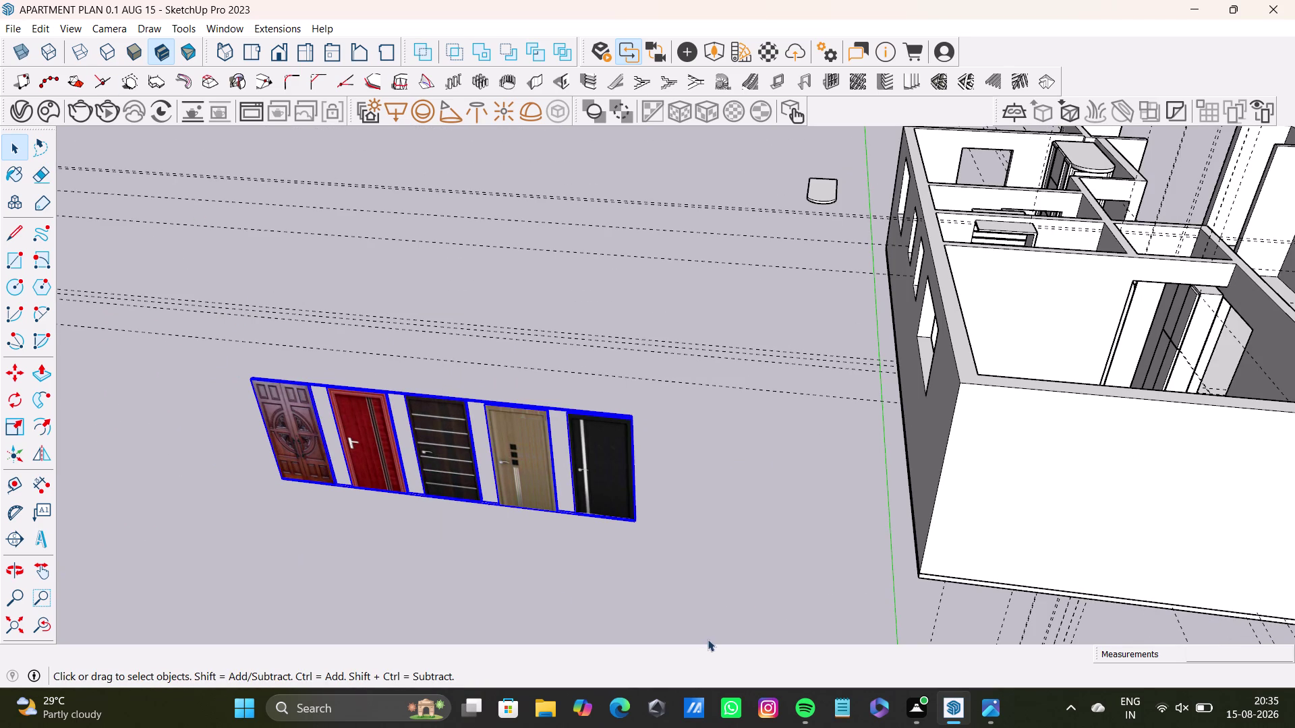
key(Delete)
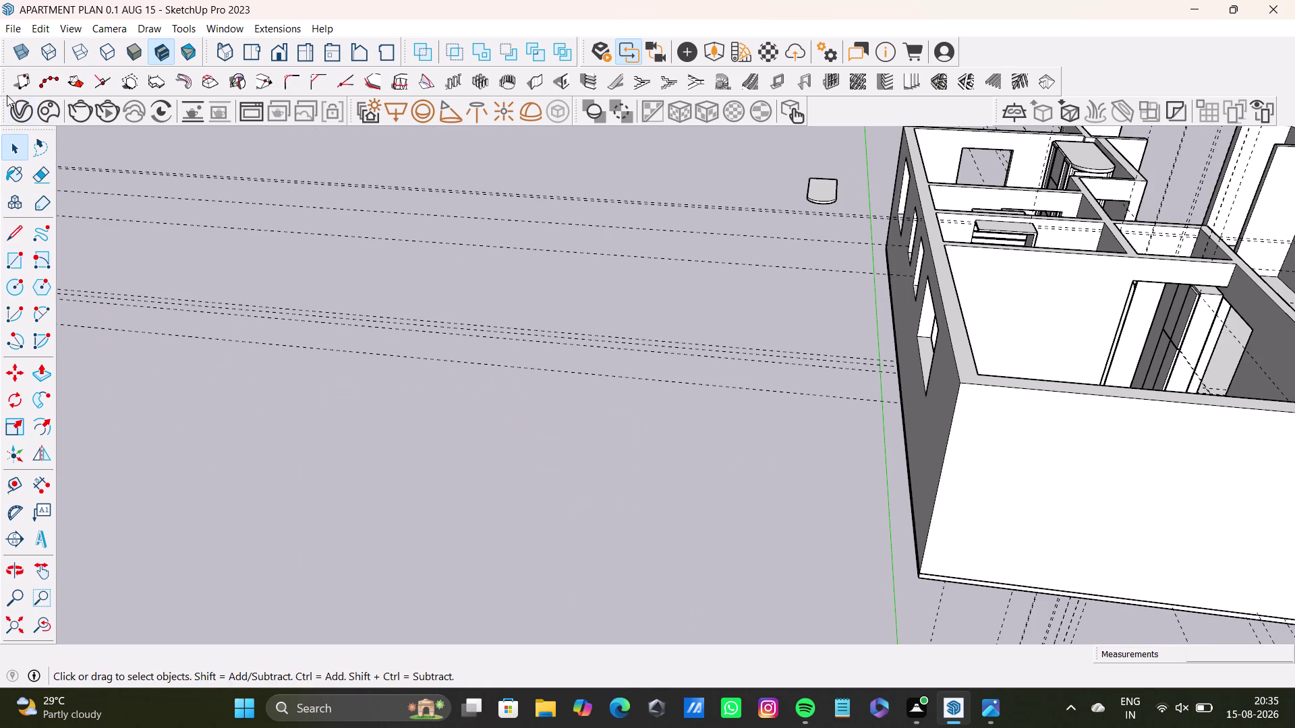
click(18, 34)
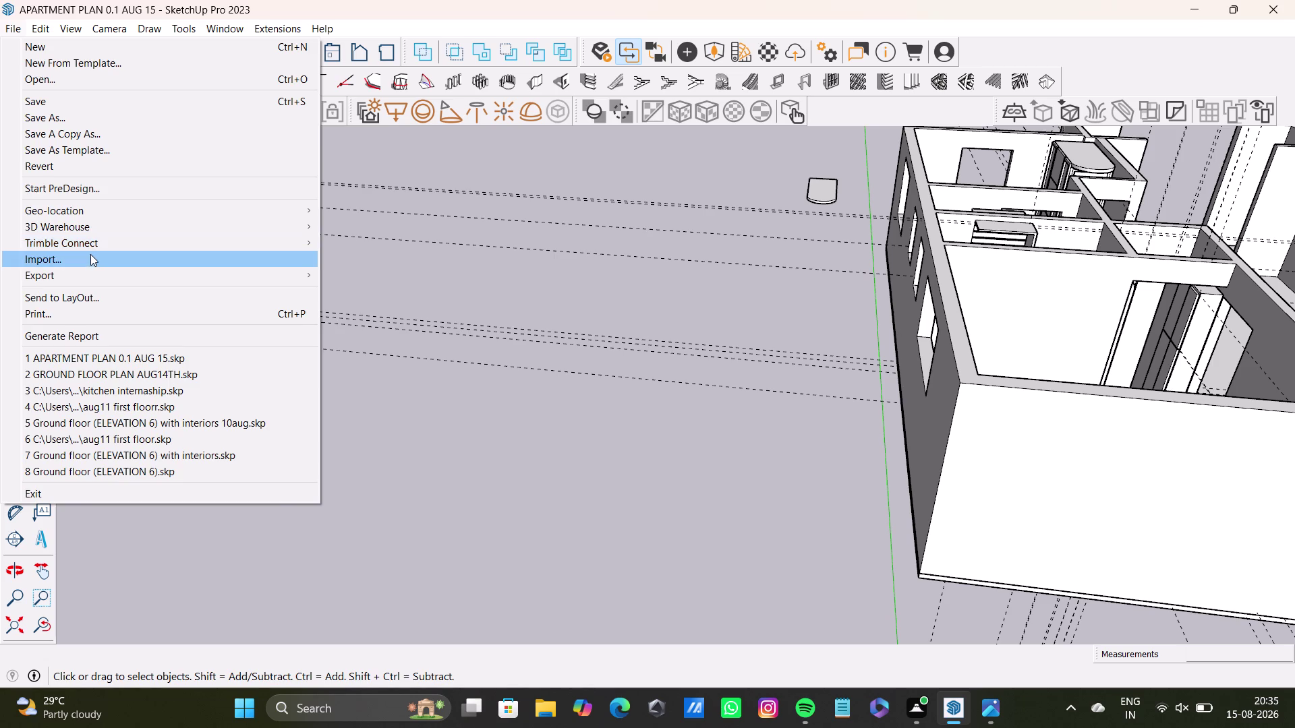
Import the Aluminium+Channel+Glass+Window file from the Downloads folder.
click(91, 255)
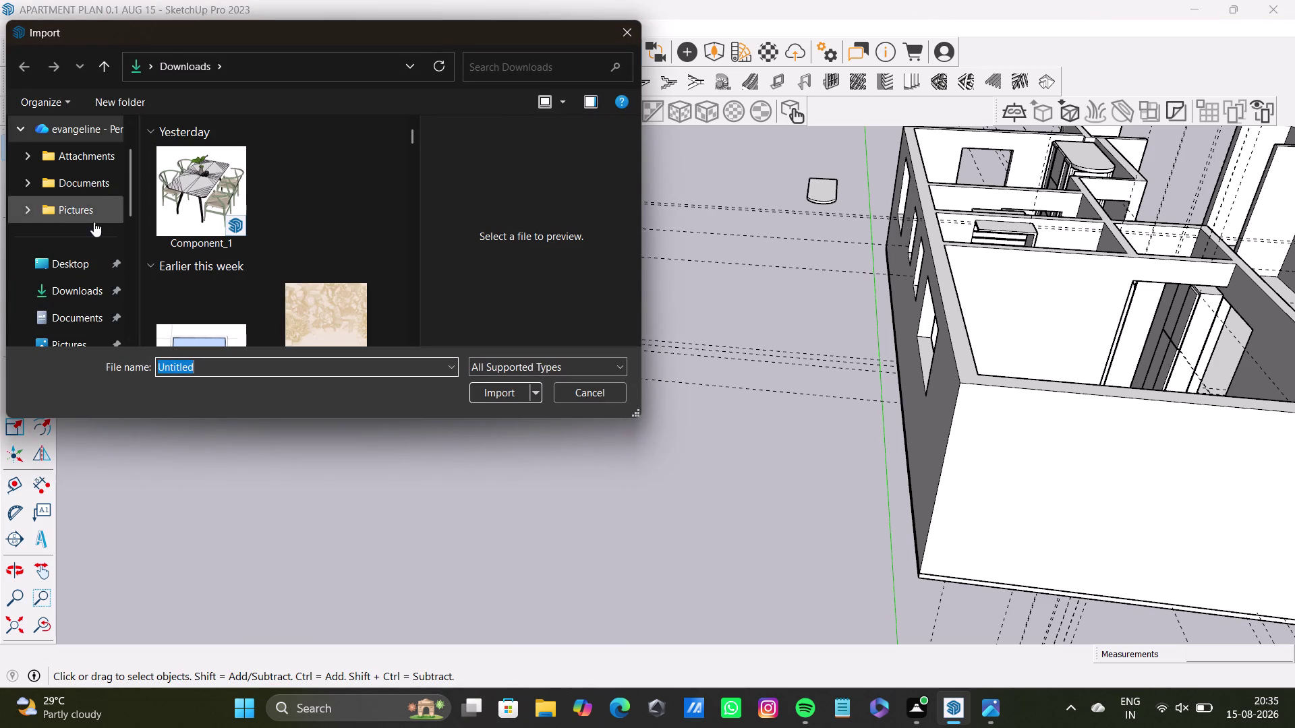
click(87, 289)
scroll(down, 3)
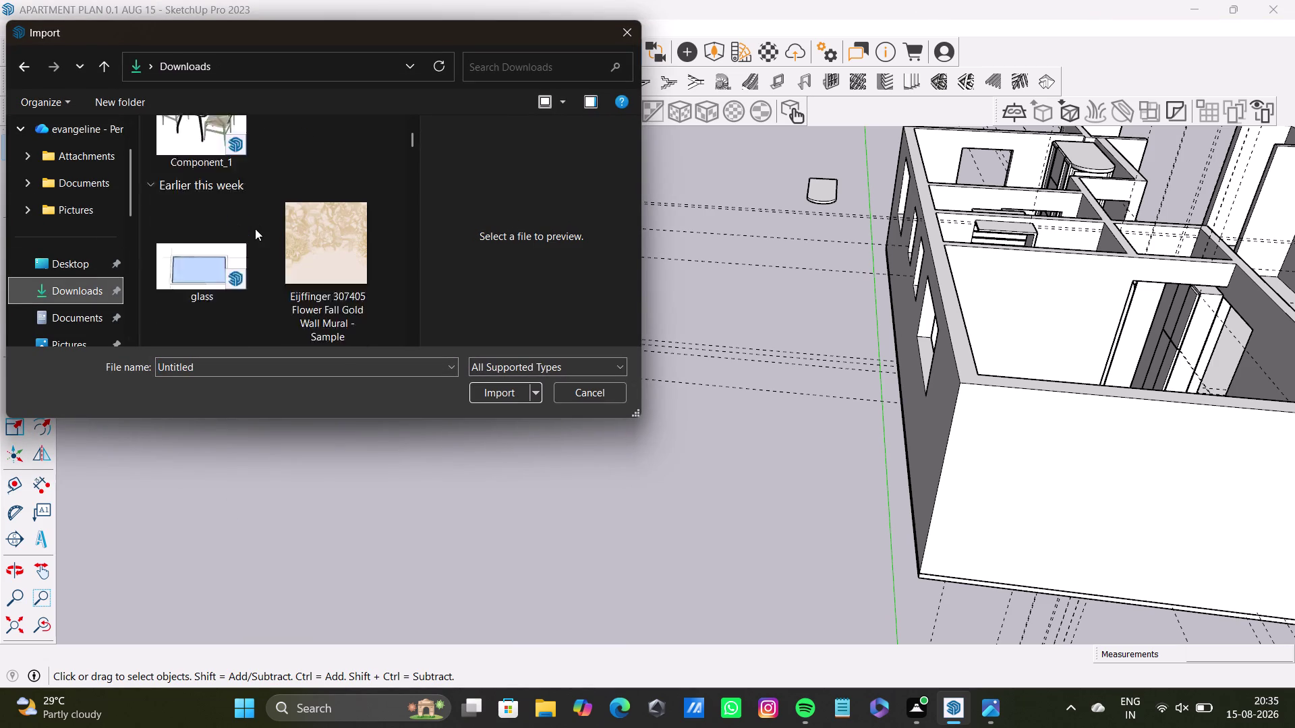
scroll(down, 3)
scroll(down, 3)
scroll(down, 3)
scroll(down, 3)
scroll(down, 3)
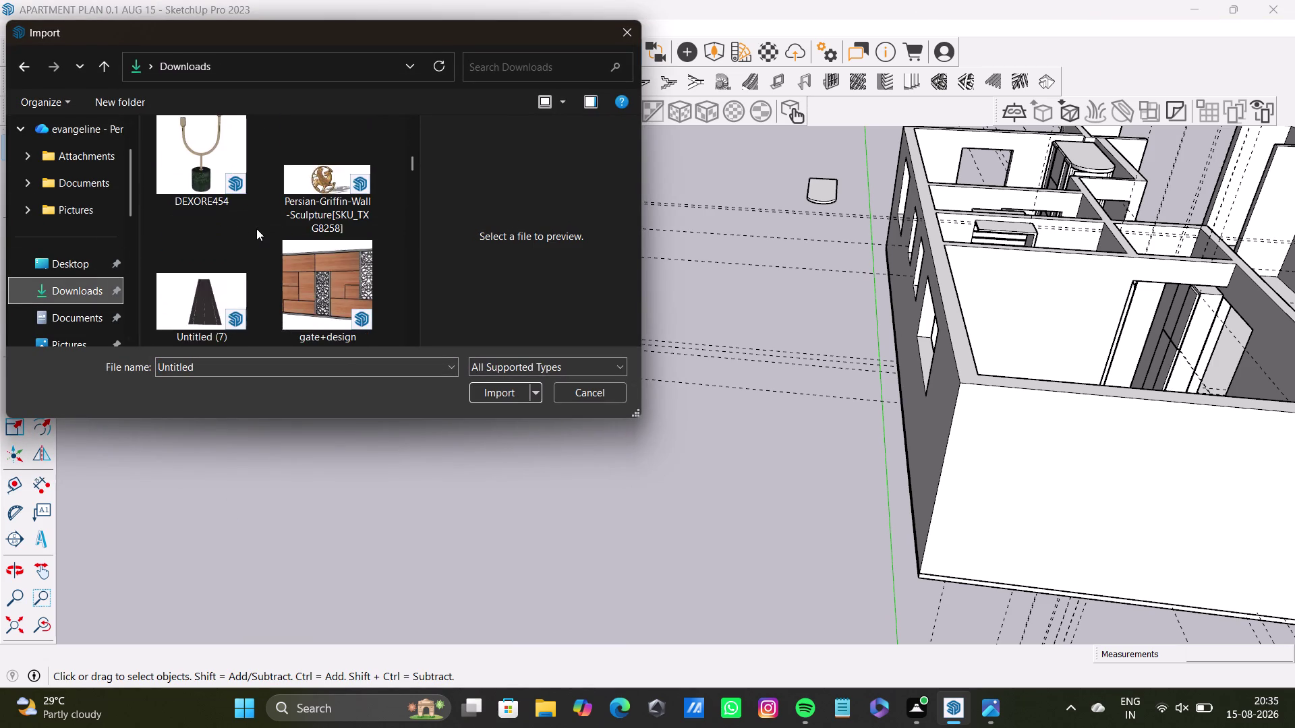
scroll(down, 3)
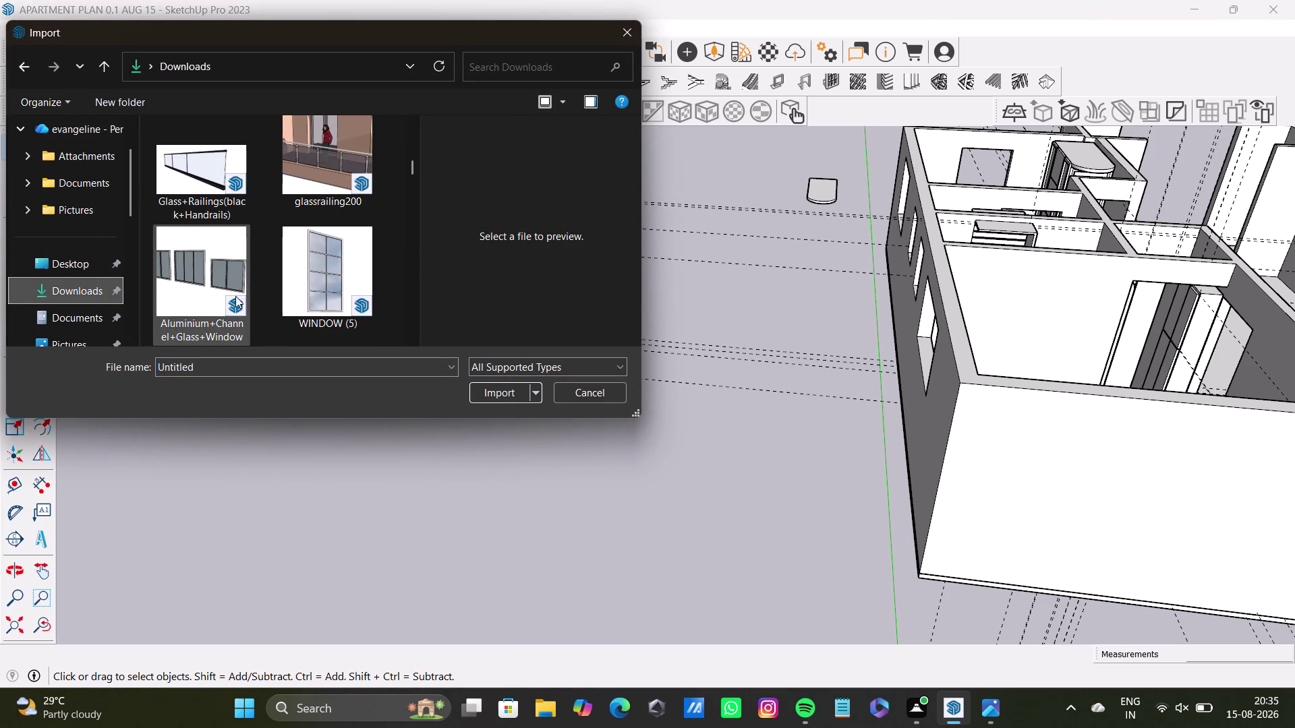
click(209, 266)
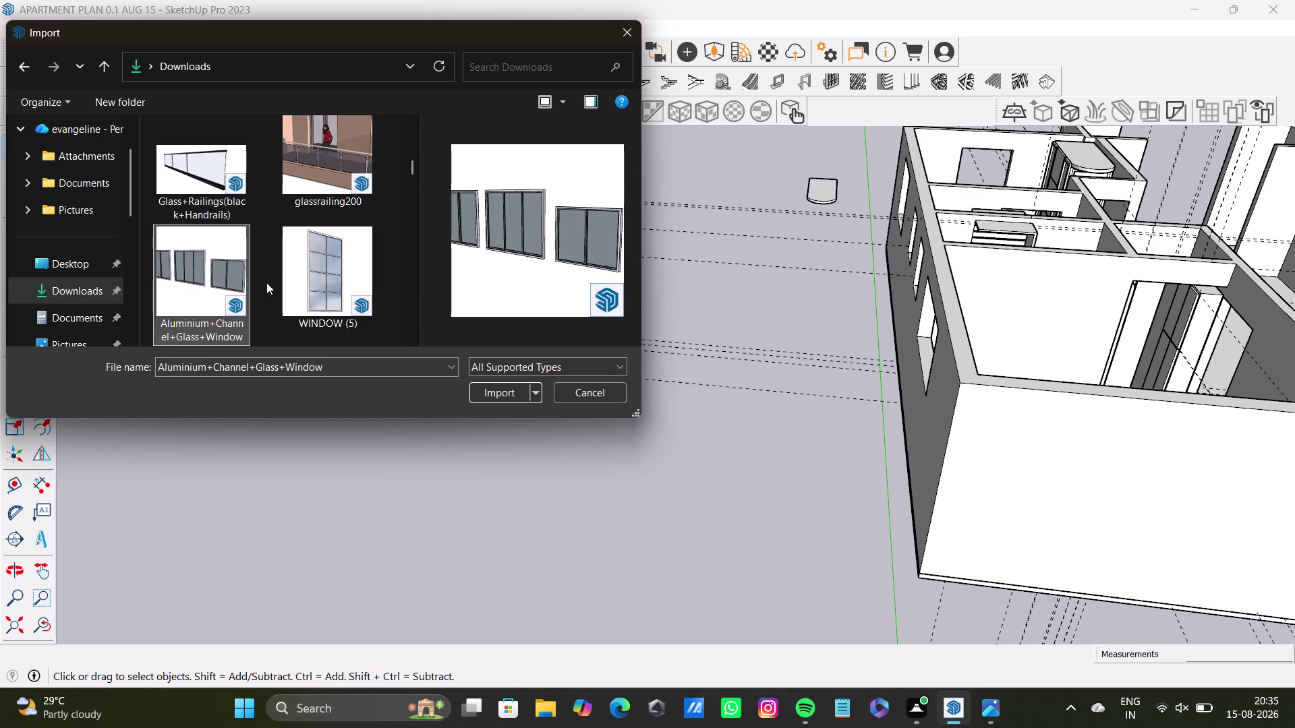
click(490, 395)
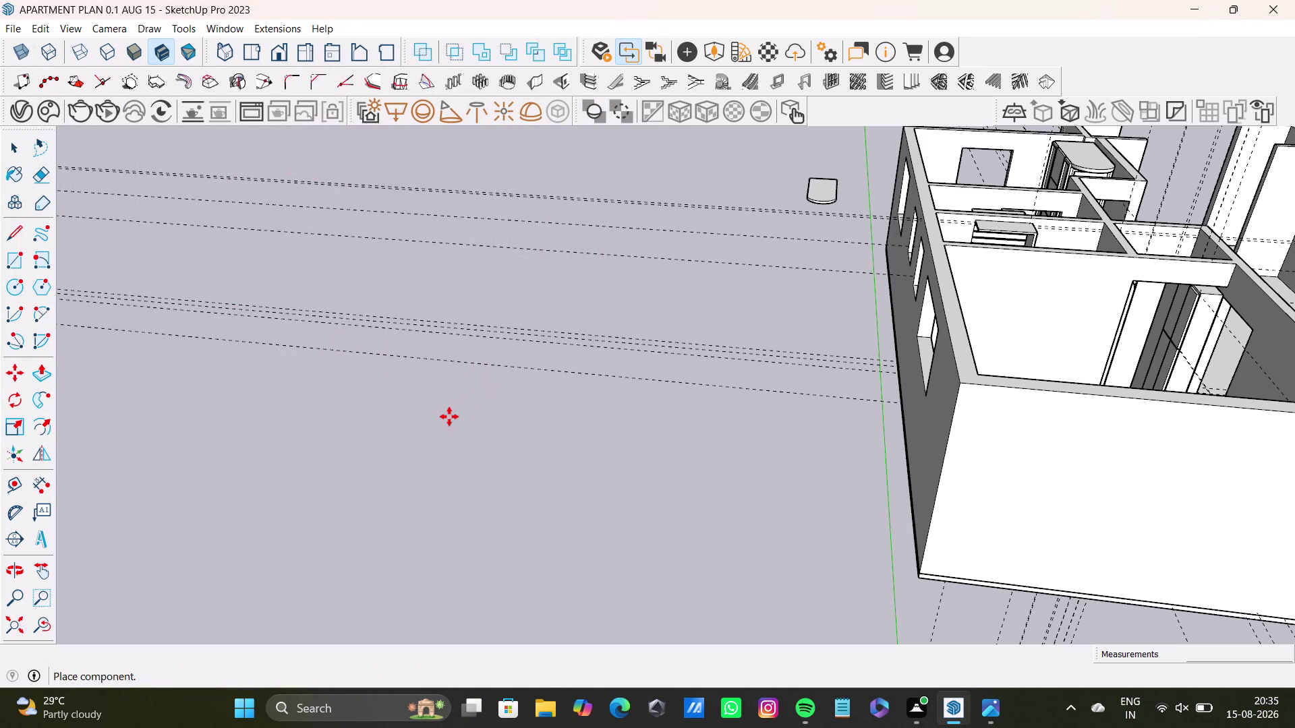
Place the imported window set in empty space beside the plan and select it.
scroll(down, 3)
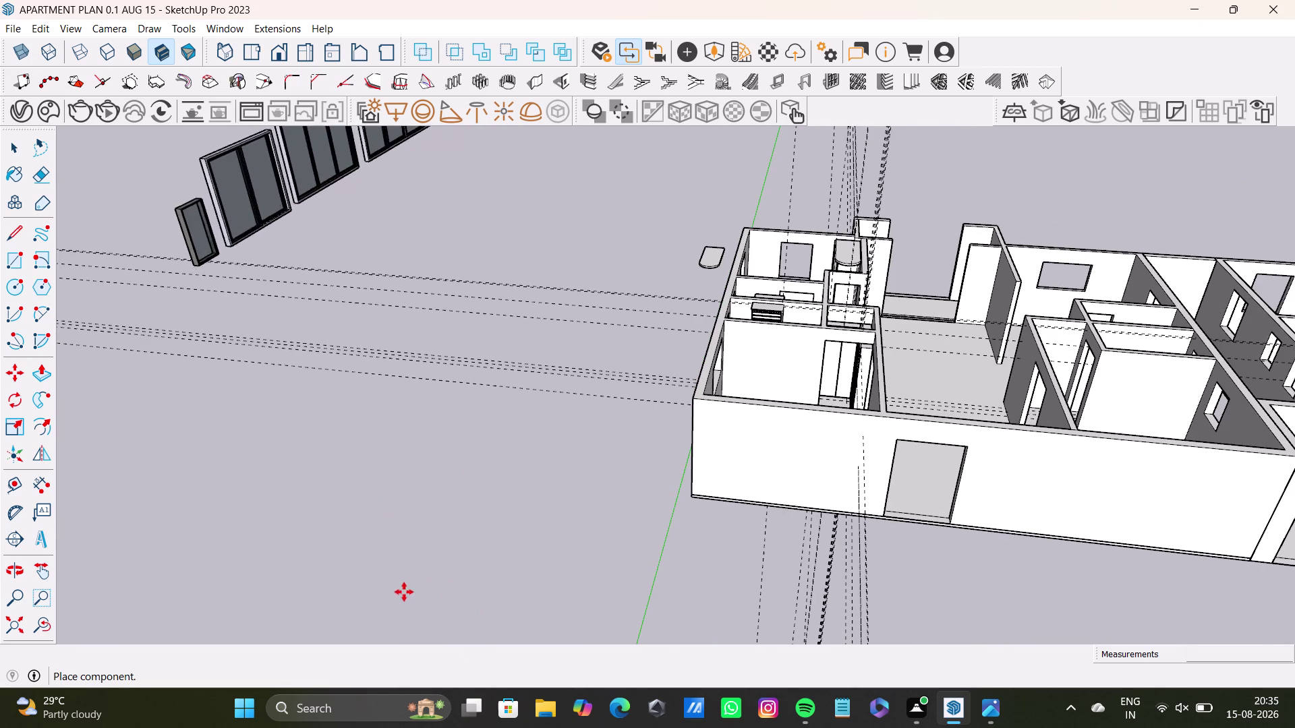
scroll(down, 3)
click(378, 565)
key(space)
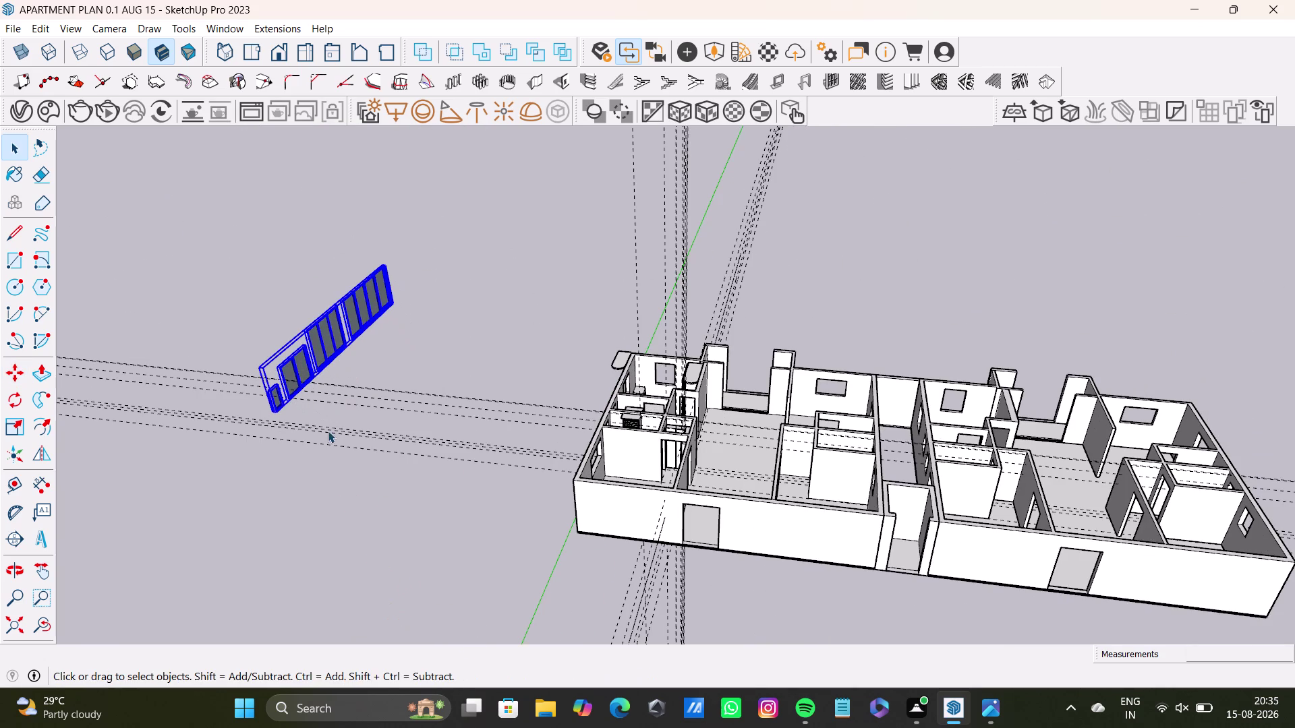
click(472, 308)
Orbit around the four windows, viewing them from above and then head-on.
scroll(up, 3)
middle_drag(372, 351, 420, 272)
middle_drag(621, 389, 524, 442)
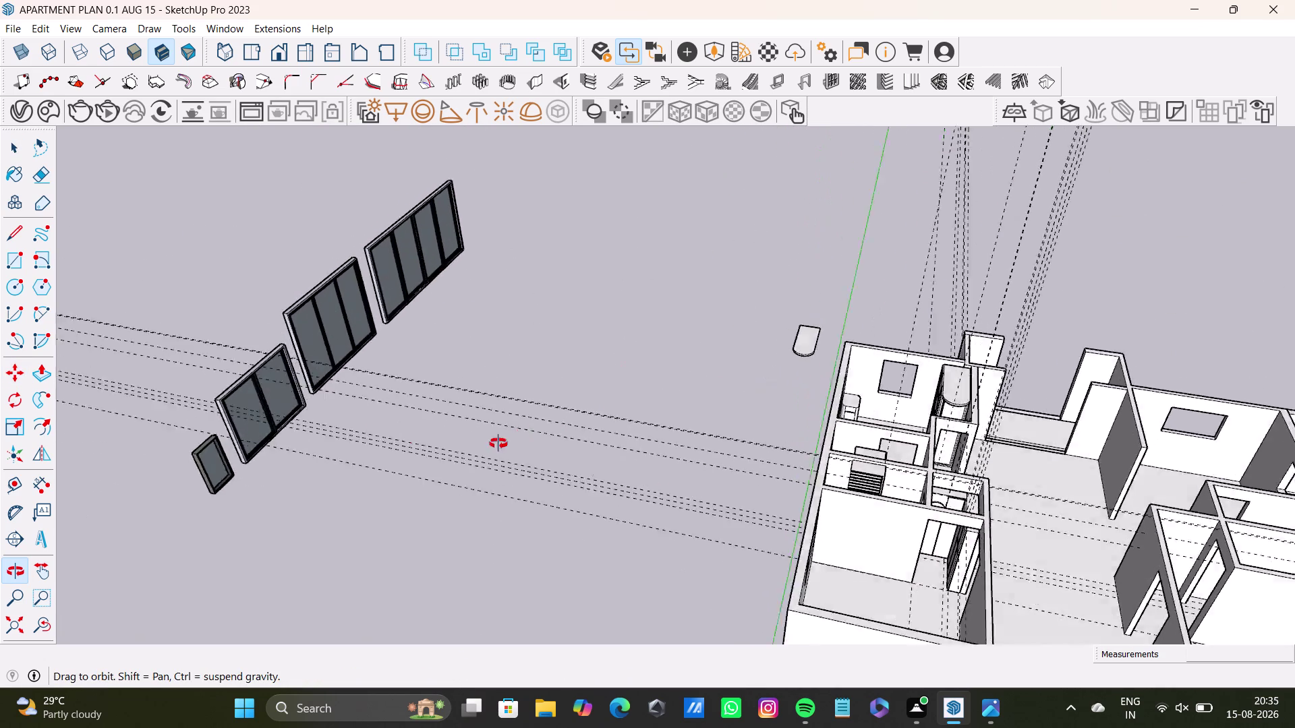
middle_drag(525, 442, 502, 400)
middle_drag(550, 400, 474, 326)
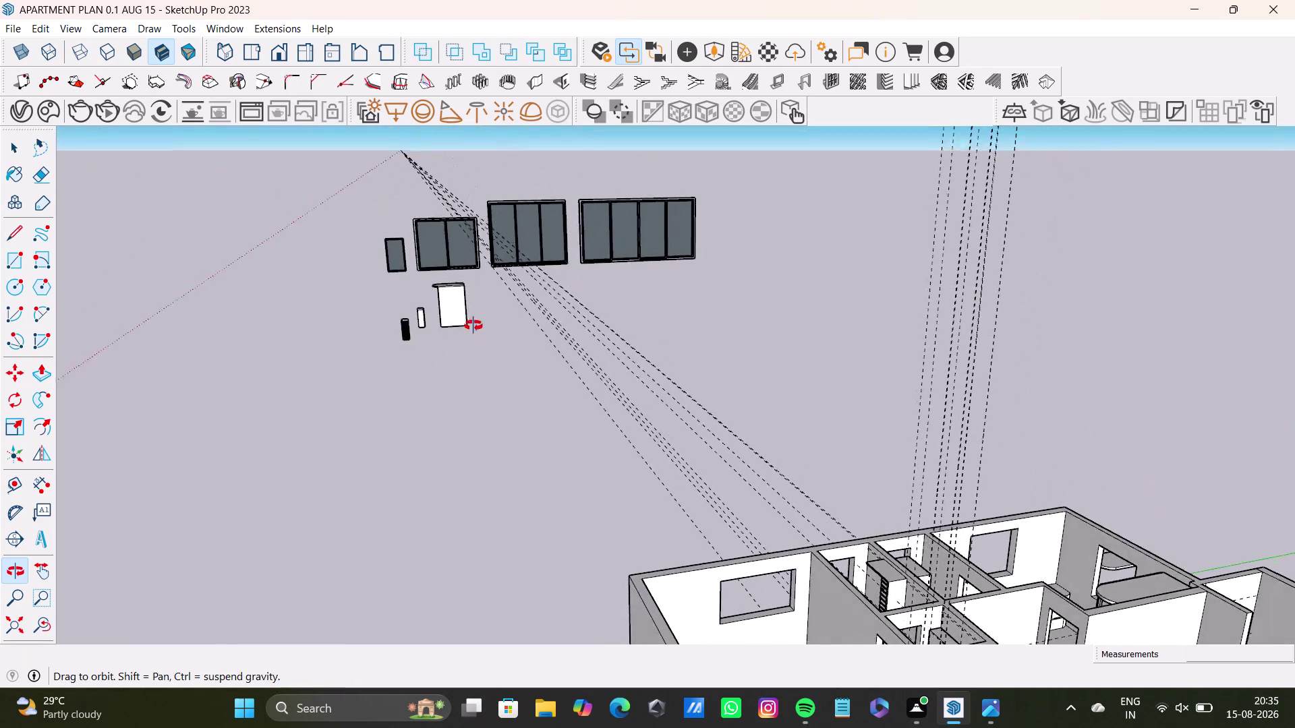
middle_drag(474, 325, 754, 431)
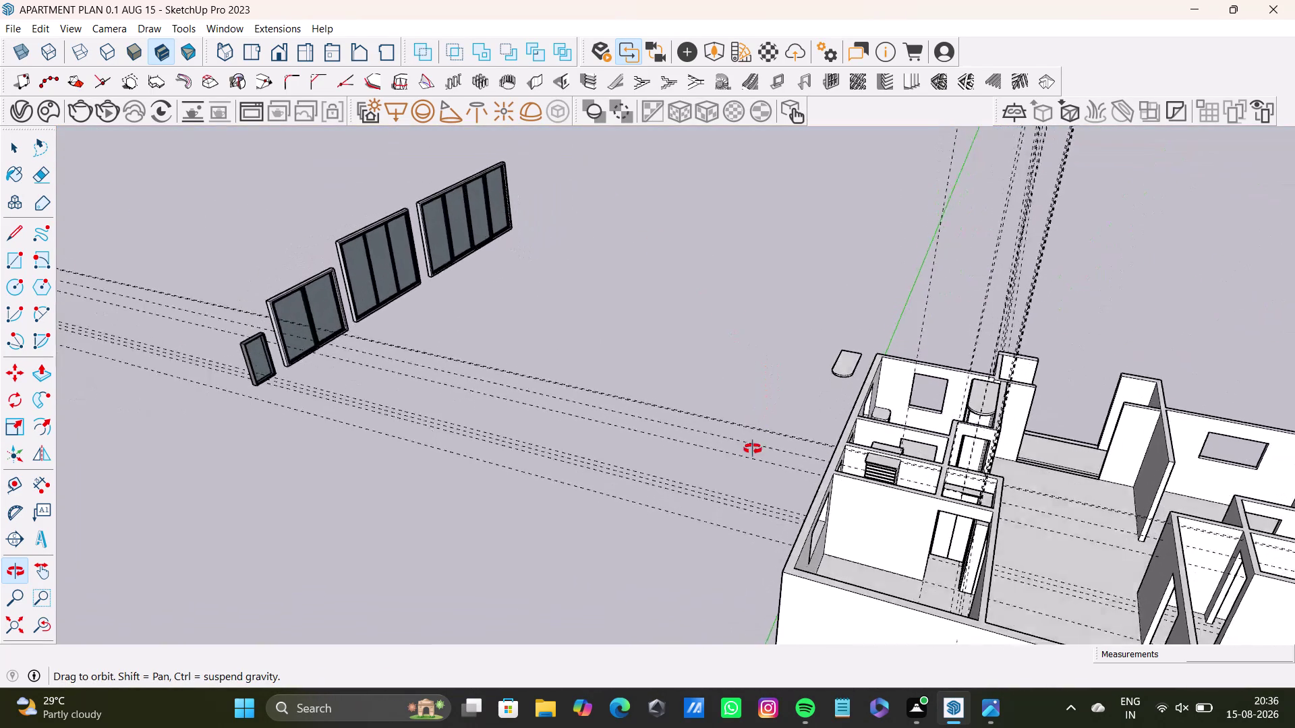
middle_drag(754, 431, 366, 462)
middle_drag(553, 281, 630, 522)
Select the three-pane aluminium window from the window set.
scroll(up, 3)
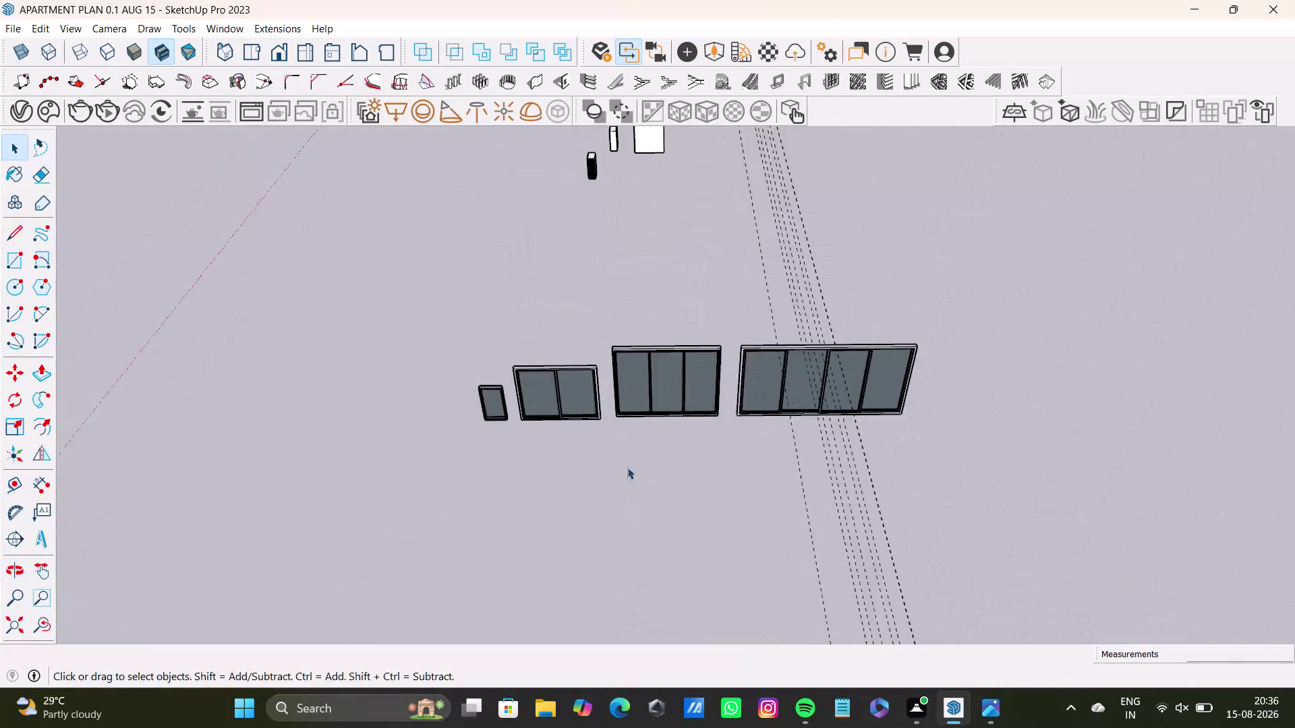
scroll(up, 3)
middle_drag(630, 430, 639, 545)
drag(596, 290, 852, 547)
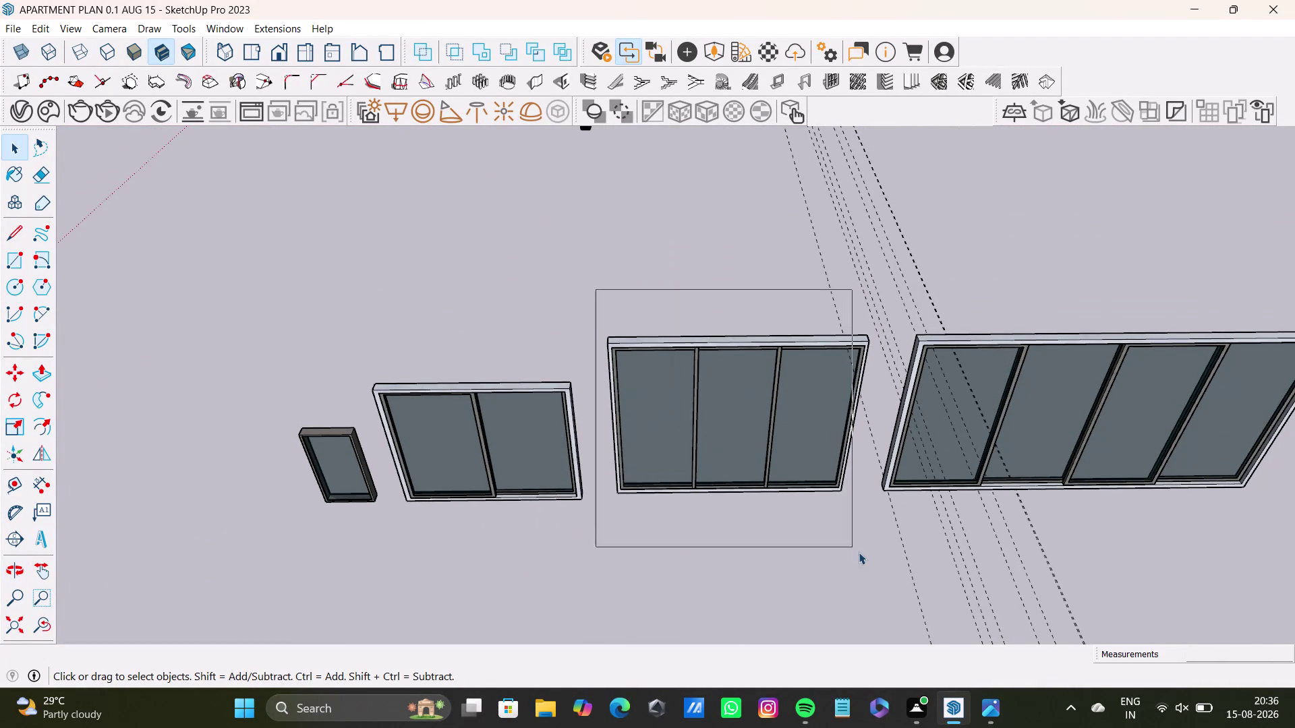
drag(852, 547, 872, 552)
triple_click(833, 480)
click(833, 478)
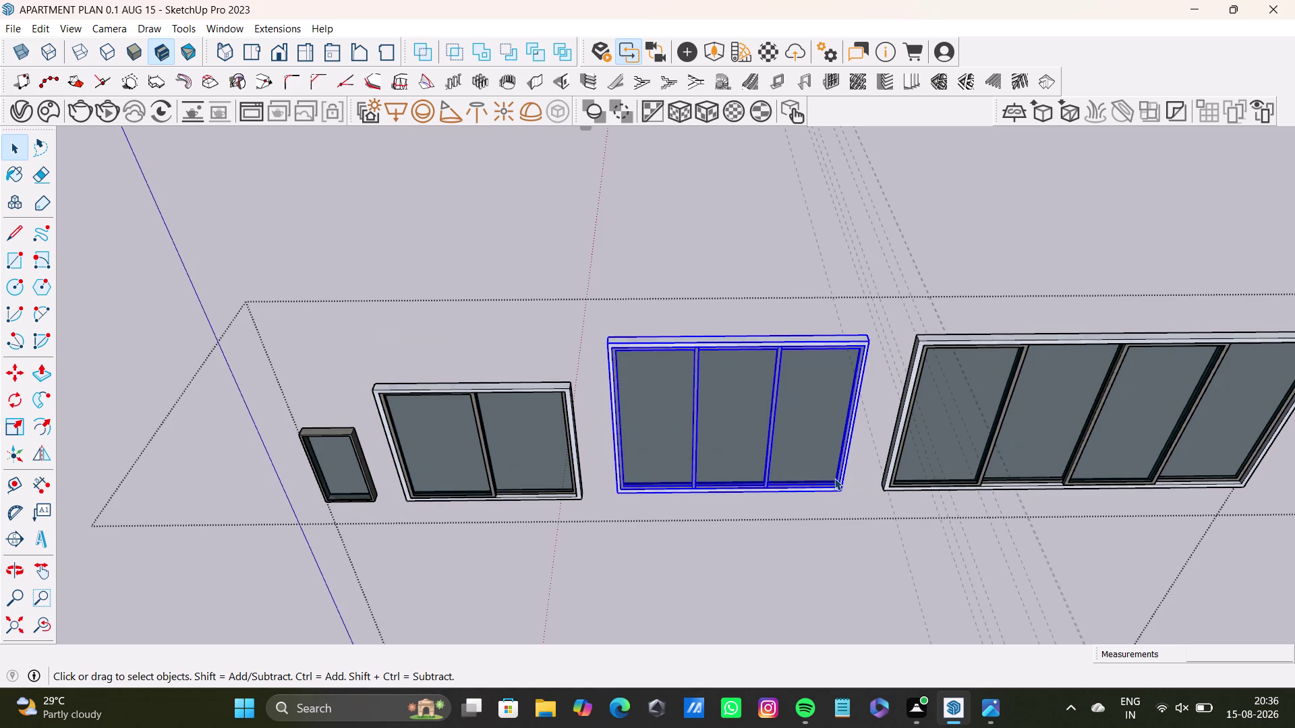
Copy the three-pane window onto the corner of the wall opening.
key(m)
drag(841, 496, 833, 501)
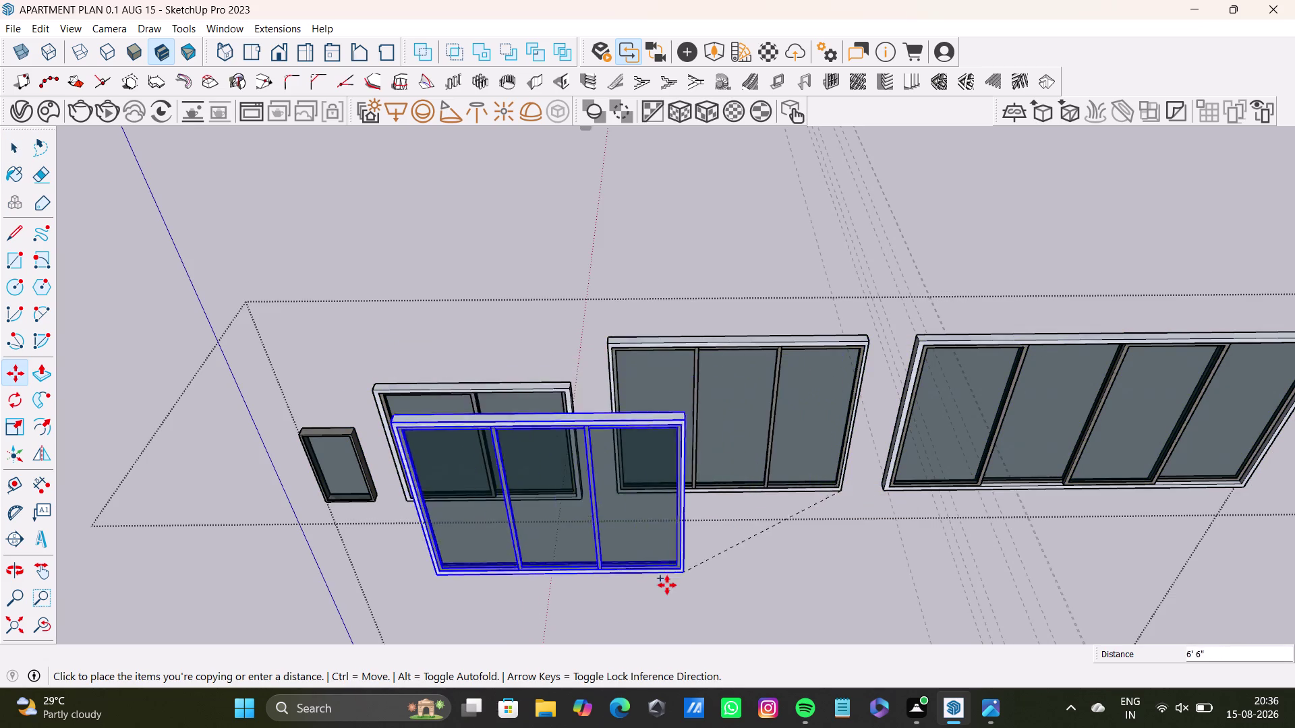
scroll(down, 3)
middle_drag(680, 574, 666, 357)
scroll(down, 3)
middle_drag(727, 524, 702, 352)
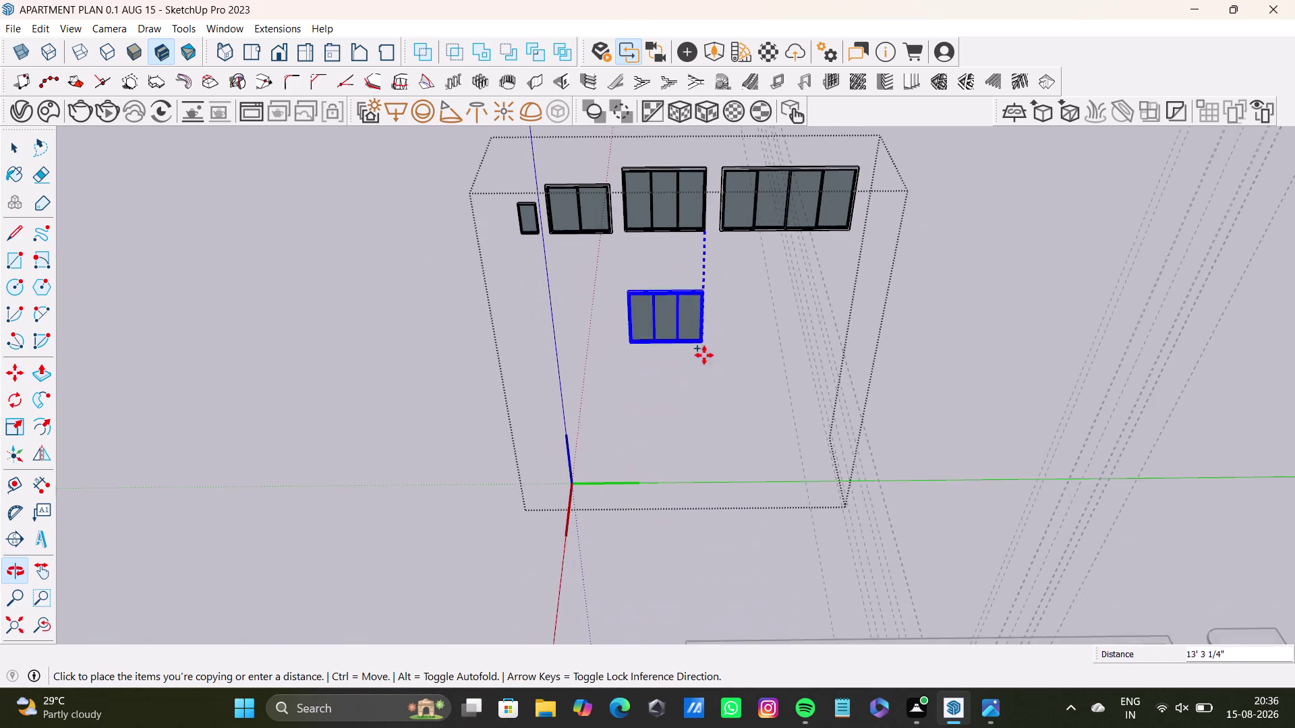
scroll(down, 3)
scroll(up, 3)
middle_drag(843, 577, 591, 487)
scroll(up, 3)
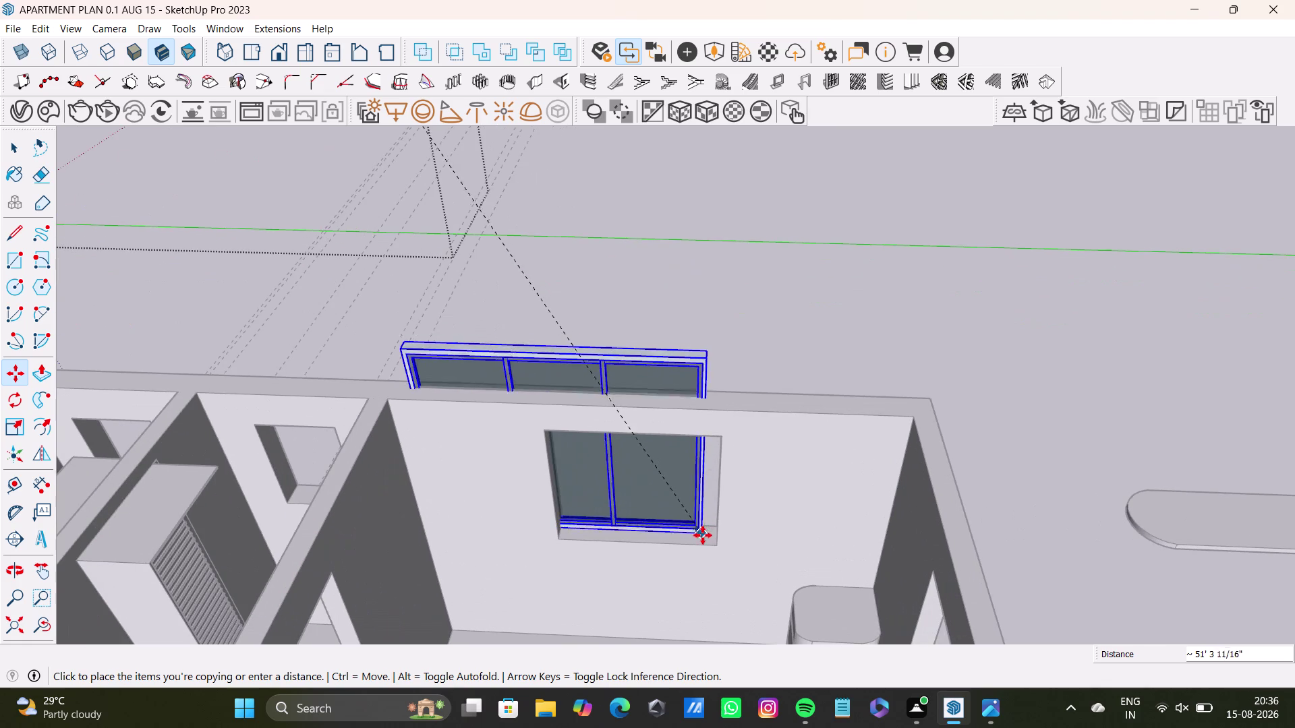
scroll(up, 3)
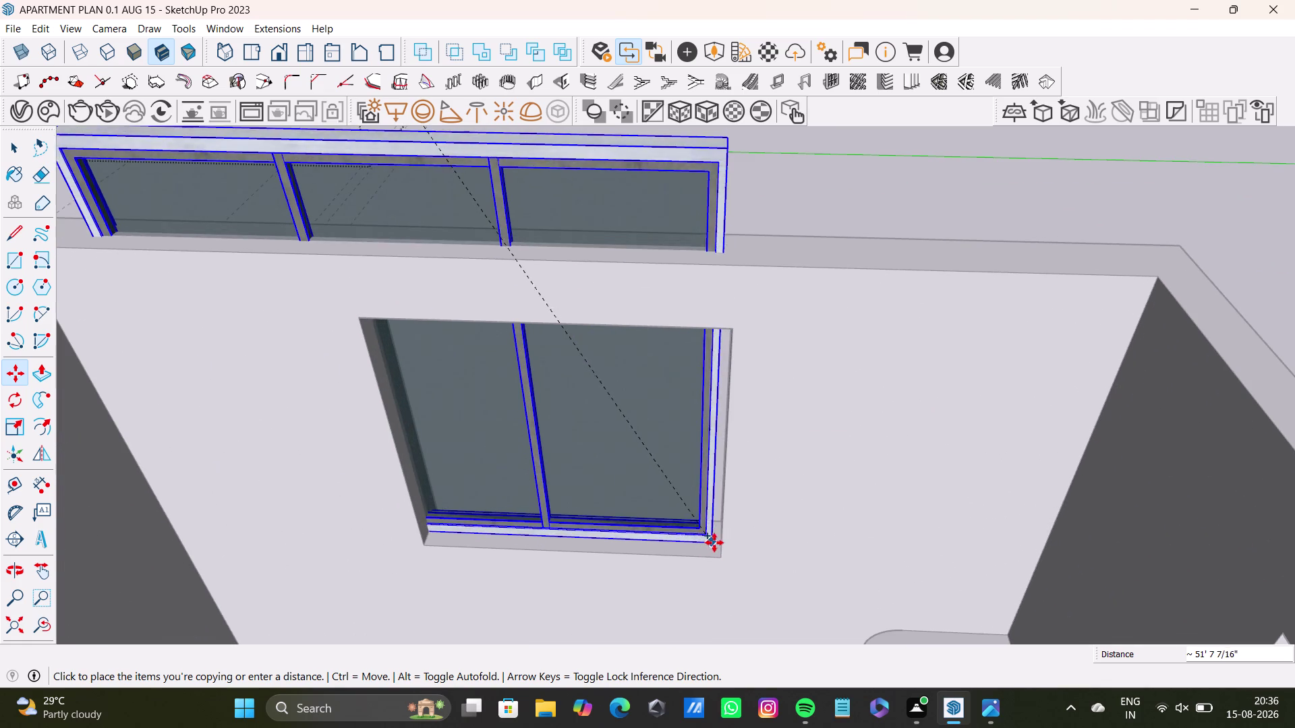
click(719, 542)
scroll(down, 3)
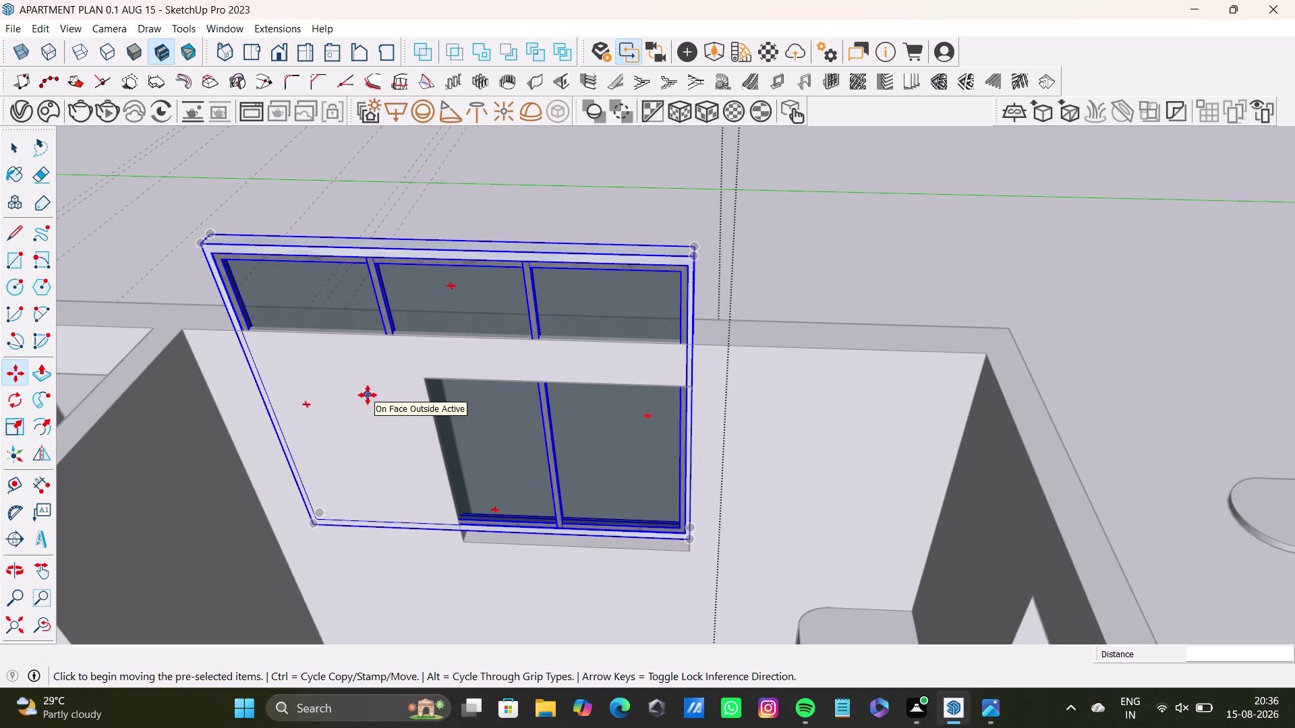
Scale the window down and stretch its width to fill the wall opening.
key(q)
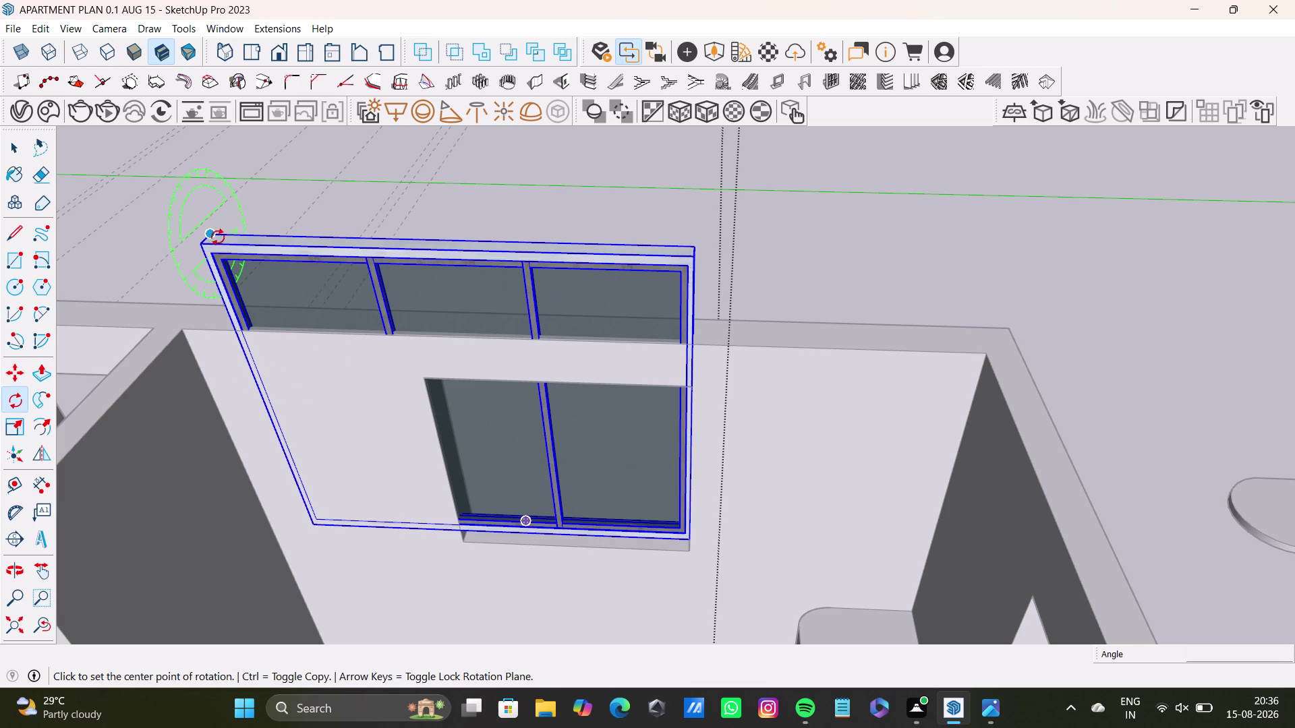
key(s)
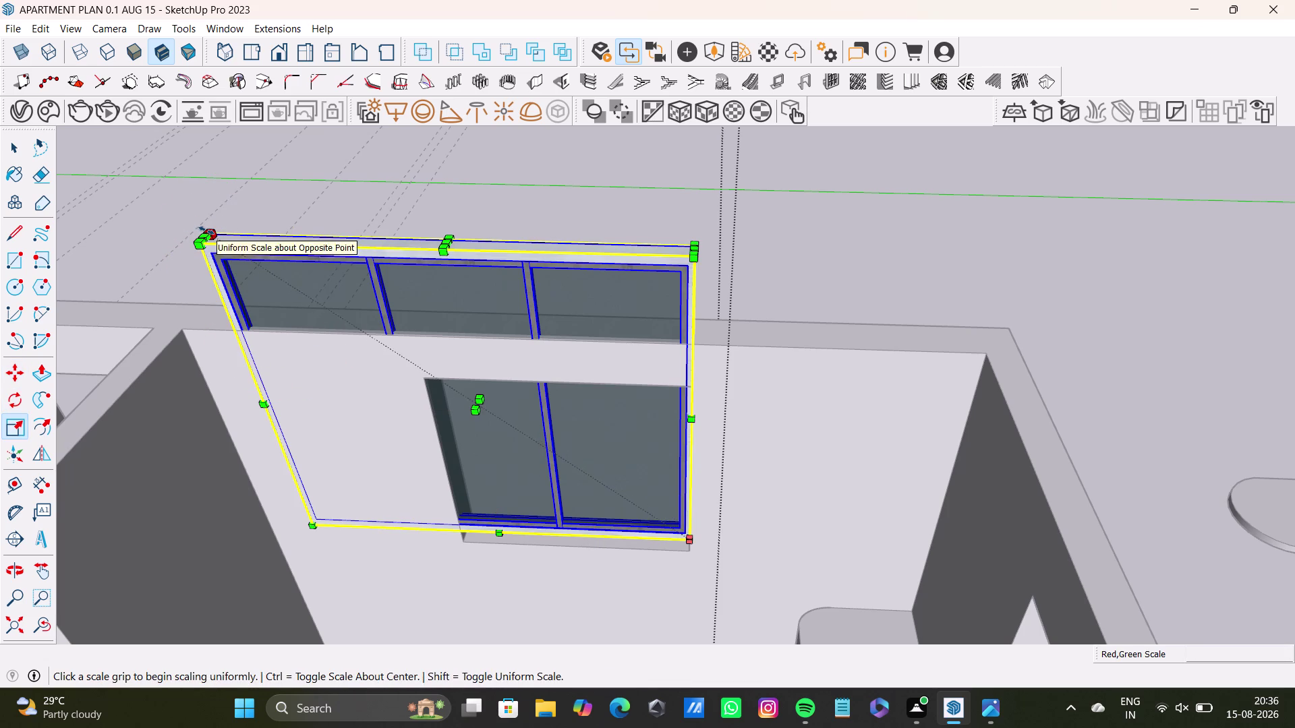
drag(206, 230, 449, 371)
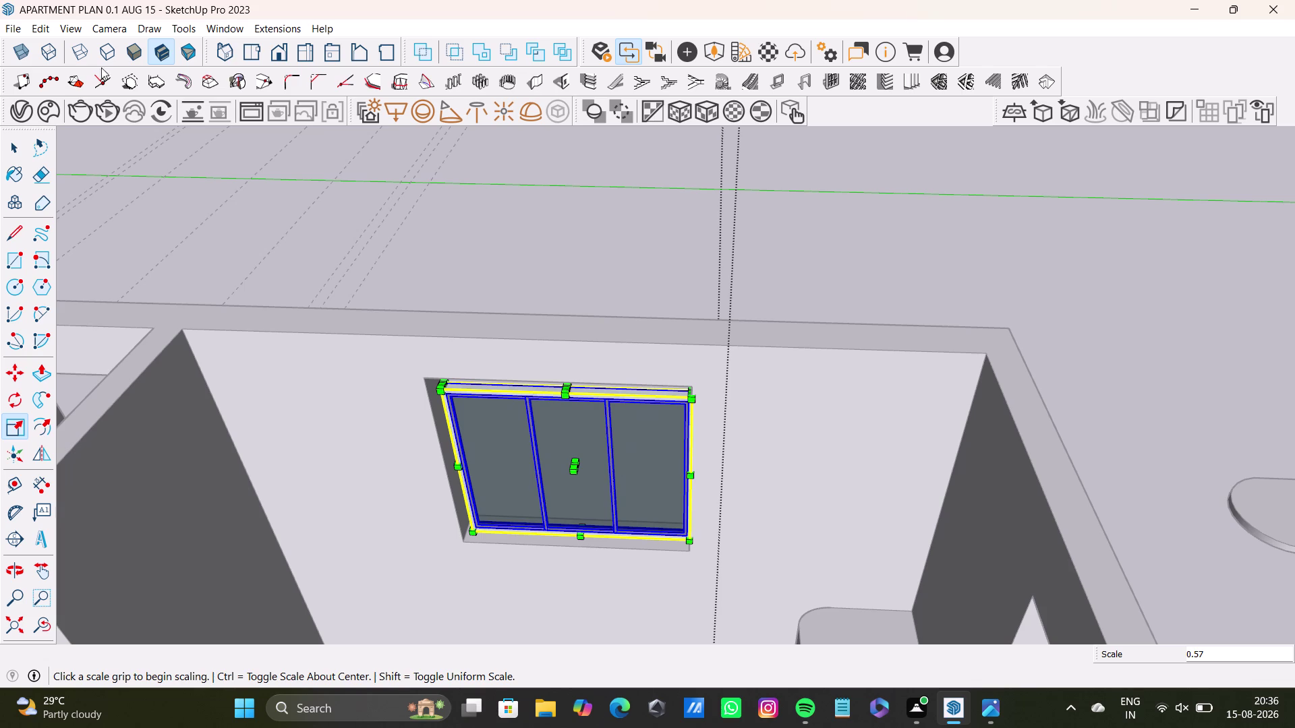
scroll(up, 3)
middle_drag(512, 486, 410, 527)
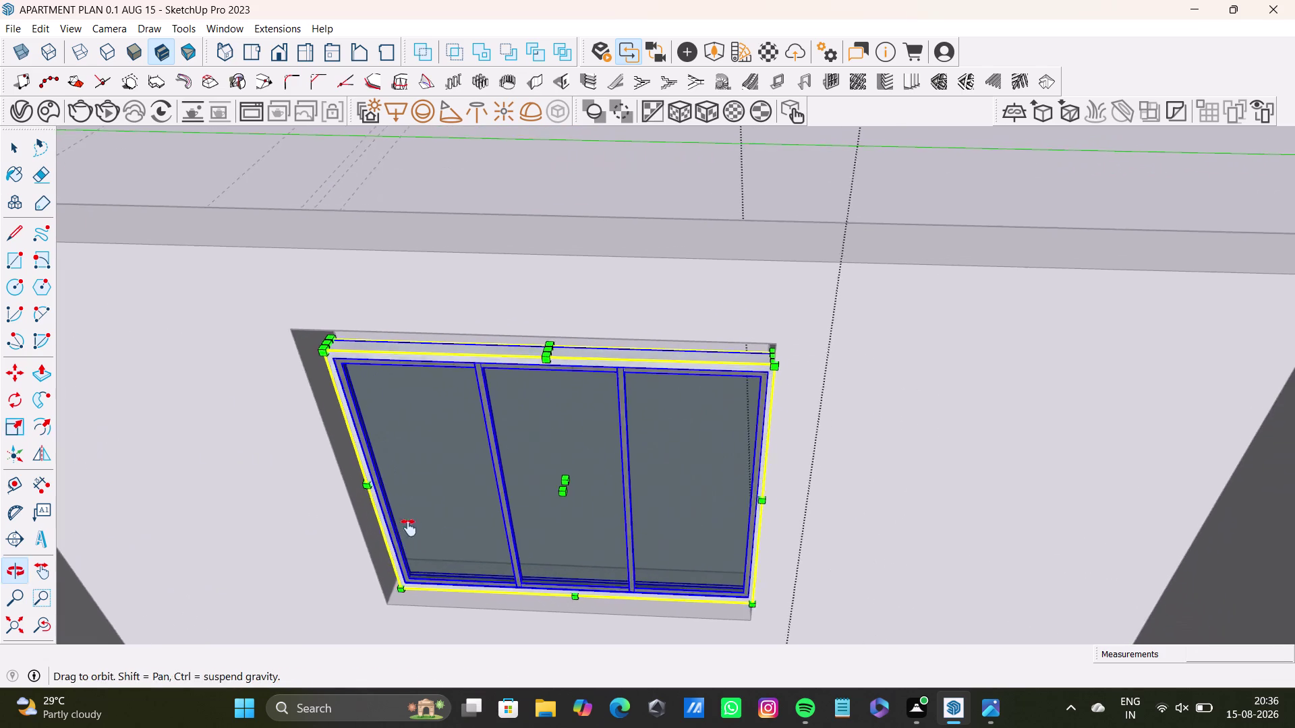
middle_drag(410, 527, 408, 528)
middle_drag(453, 529, 492, 418)
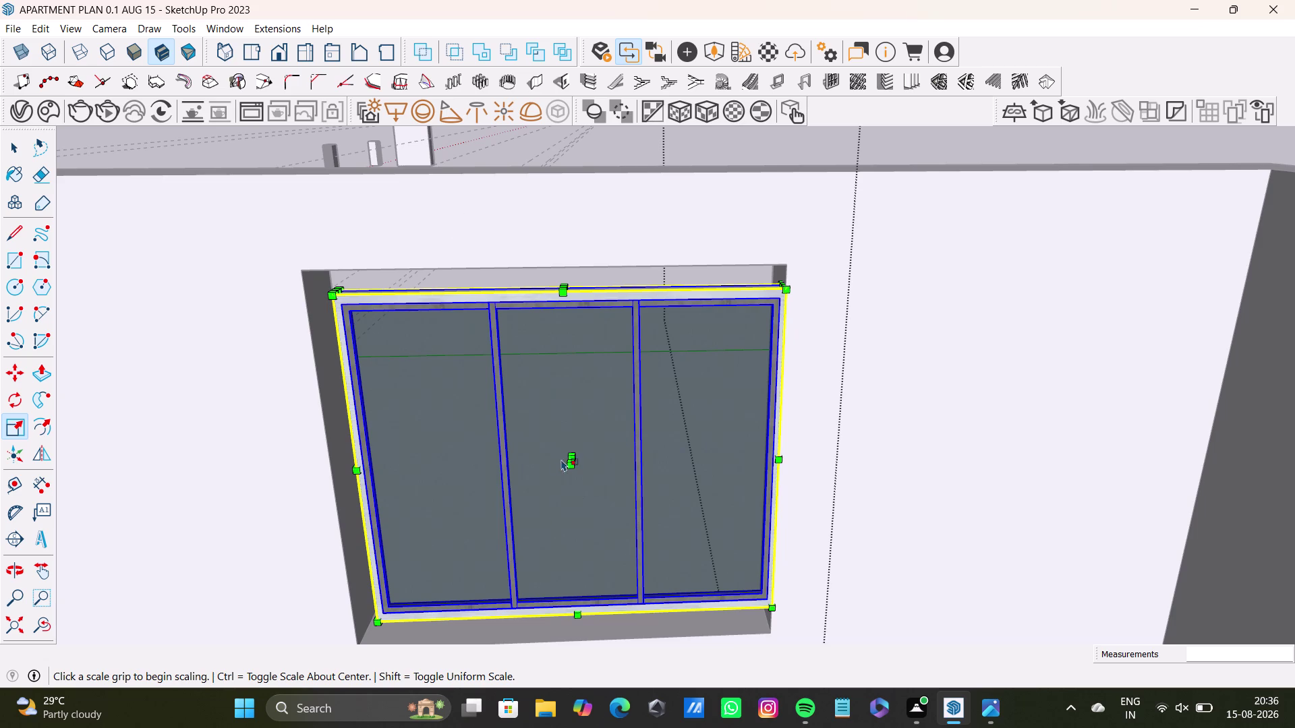
drag(573, 466, 568, 478)
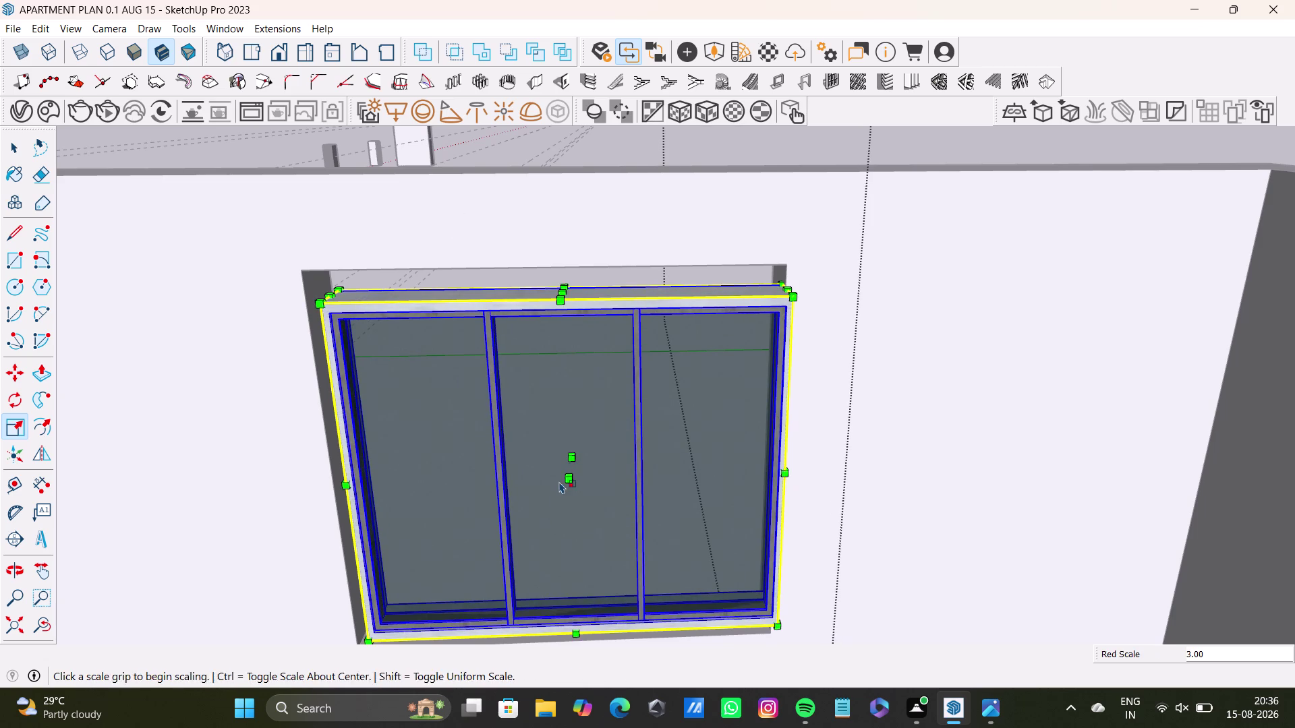
middle_drag(555, 488, 548, 540)
drag(339, 298, 334, 296)
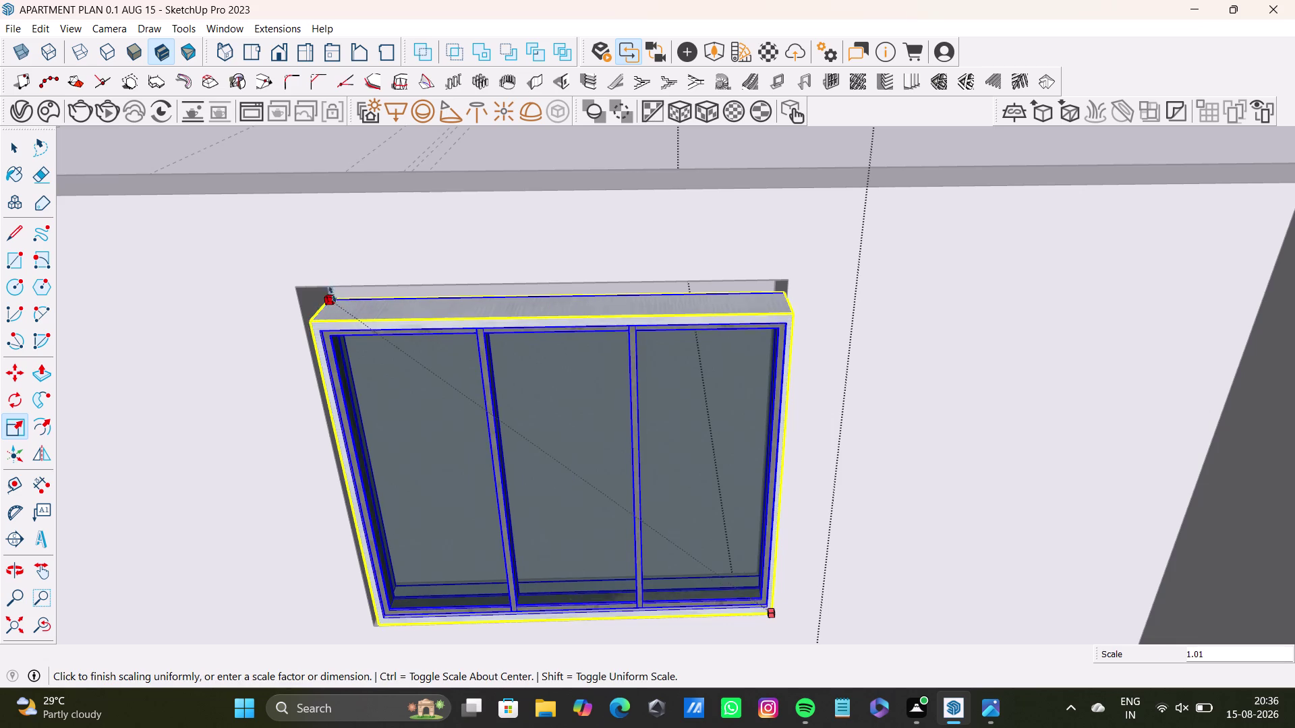
drag(333, 296, 317, 271)
middle_drag(443, 391, 476, 275)
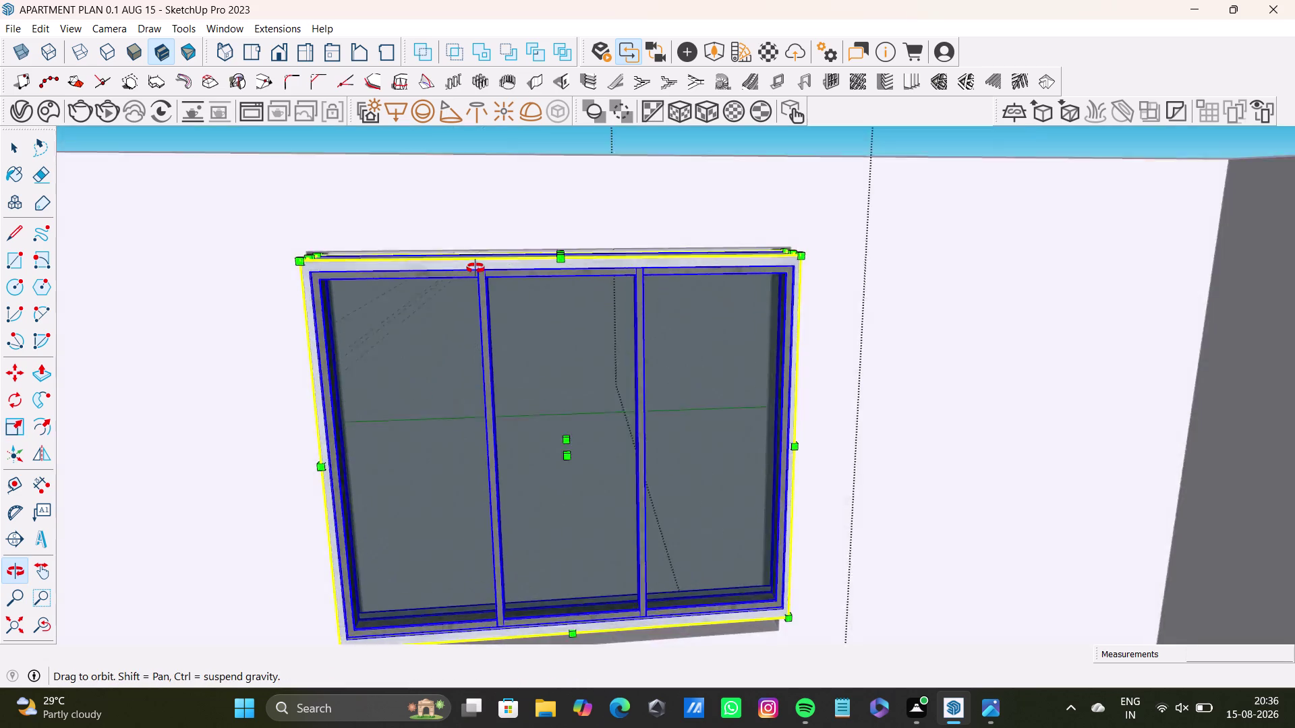
middle_drag(476, 275, 683, 370)
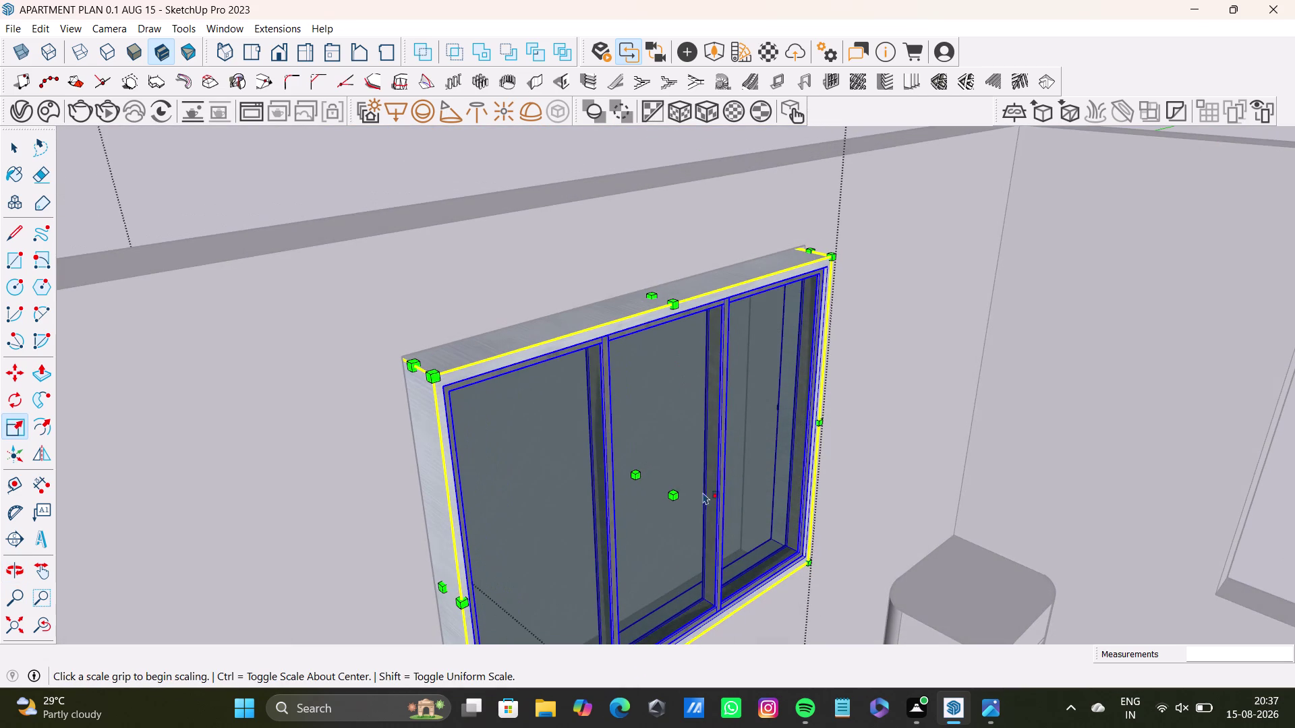
Shrink the window's depth to match the wall thickness.
drag(678, 492, 644, 487)
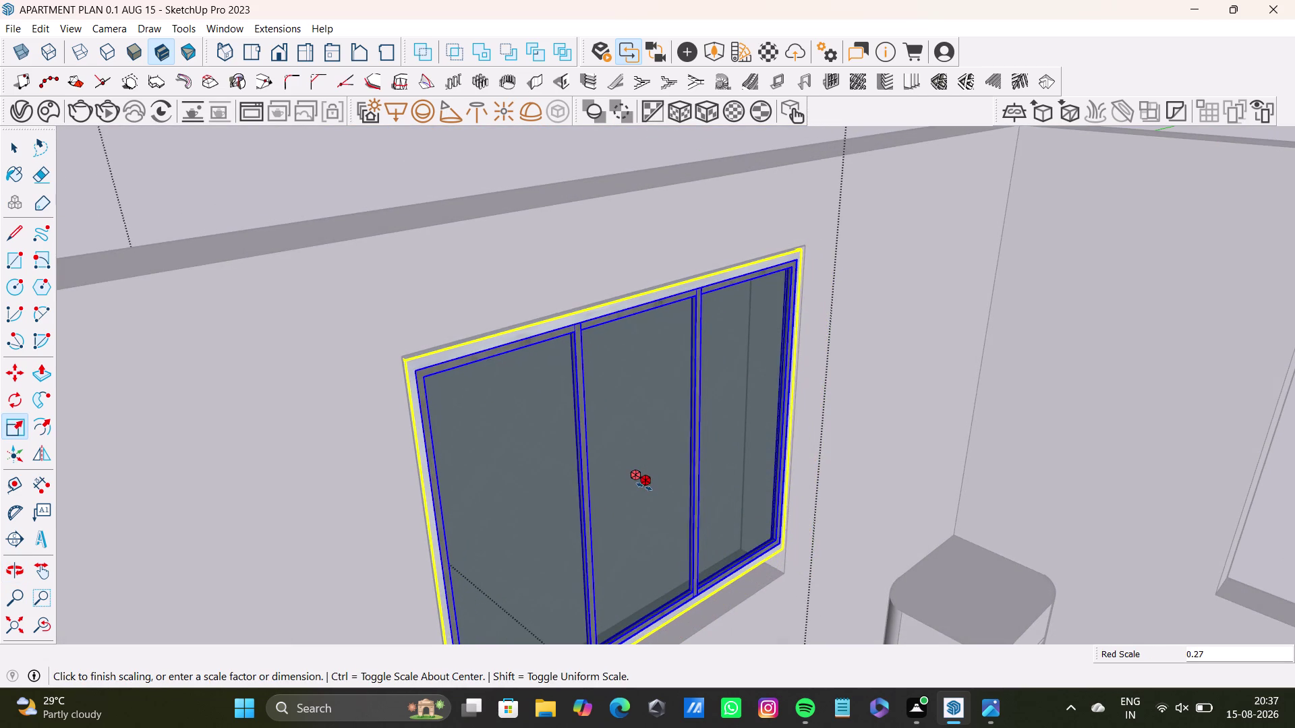
drag(644, 486, 643, 487)
middle_drag(687, 496, 621, 311)
scroll(up, 3)
middle_drag(621, 449, 540, 347)
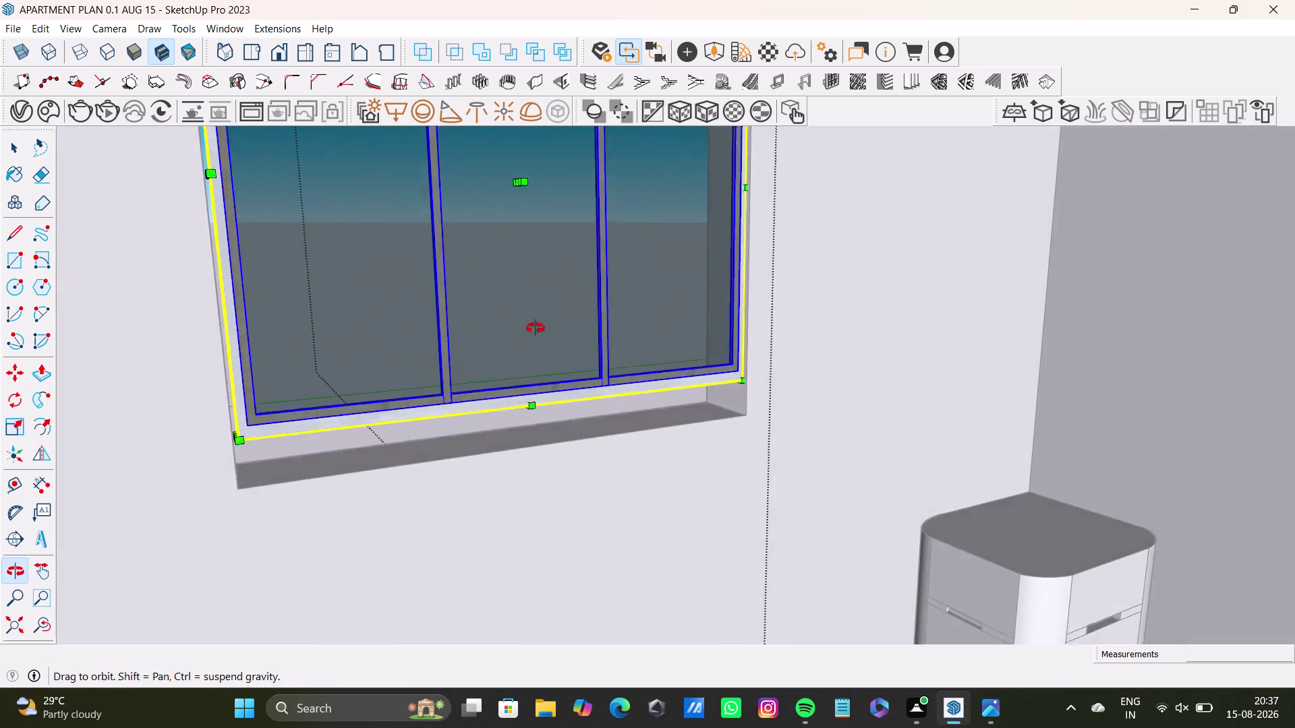
middle_drag(540, 346, 534, 324)
scroll(up, 3)
middle_drag(525, 400, 538, 427)
middle_drag(541, 415, 552, 346)
scroll(up, 3)
scroll(down, 3)
scroll(up, 3)
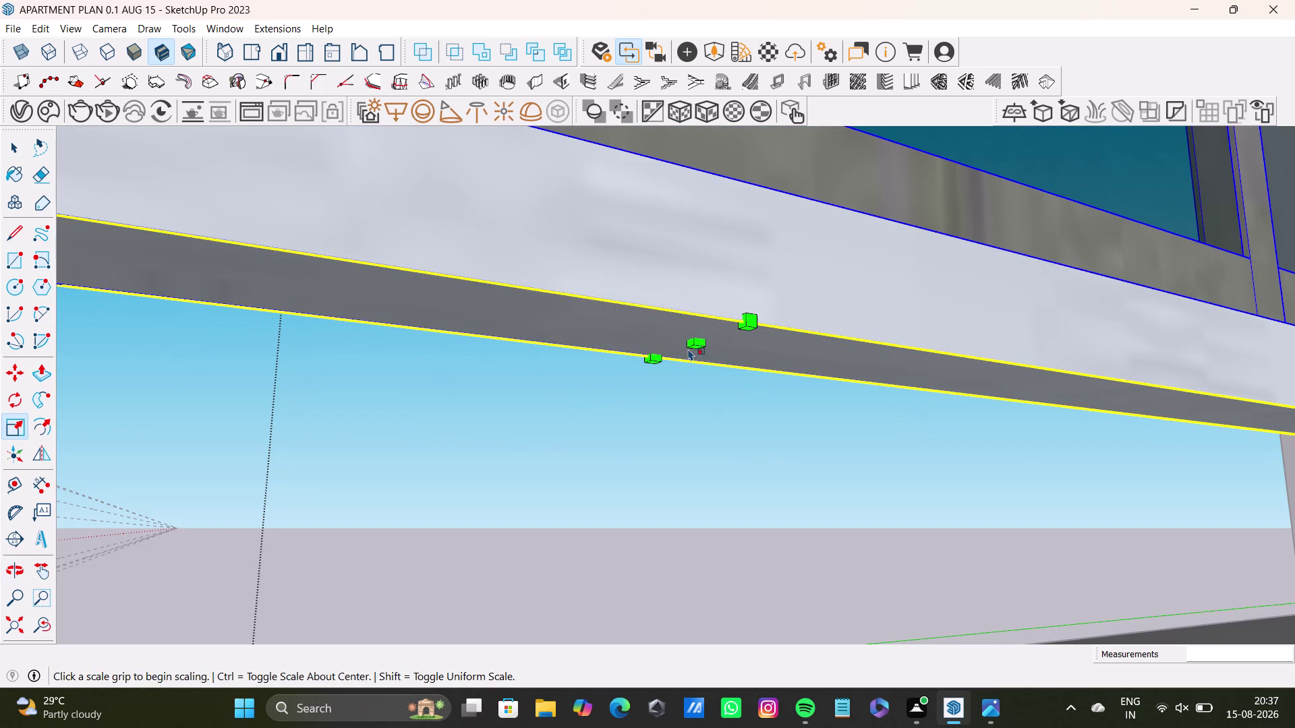
Extend the window's bottom edge down flush with the sill and finish scaling.
drag(696, 344, 716, 577)
middle_drag(717, 531, 706, 384)
scroll(down, 3)
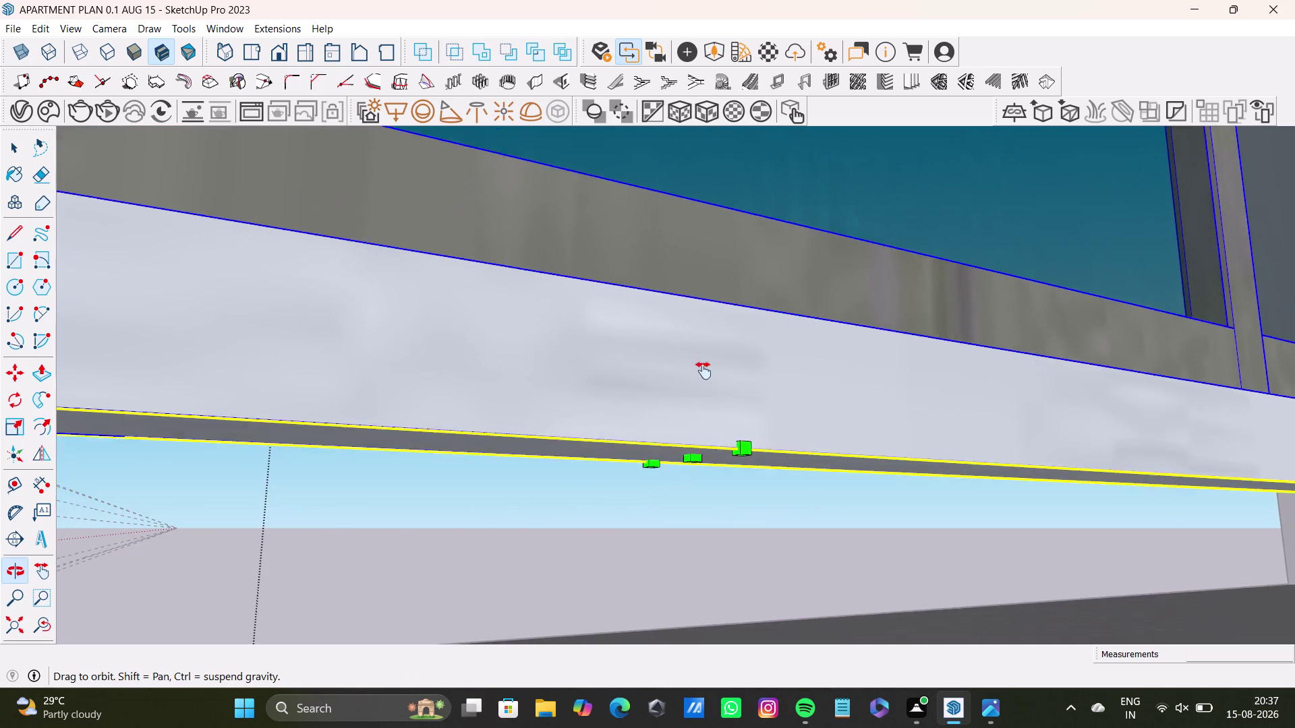
middle_drag(706, 384, 692, 336)
drag(678, 386, 701, 540)
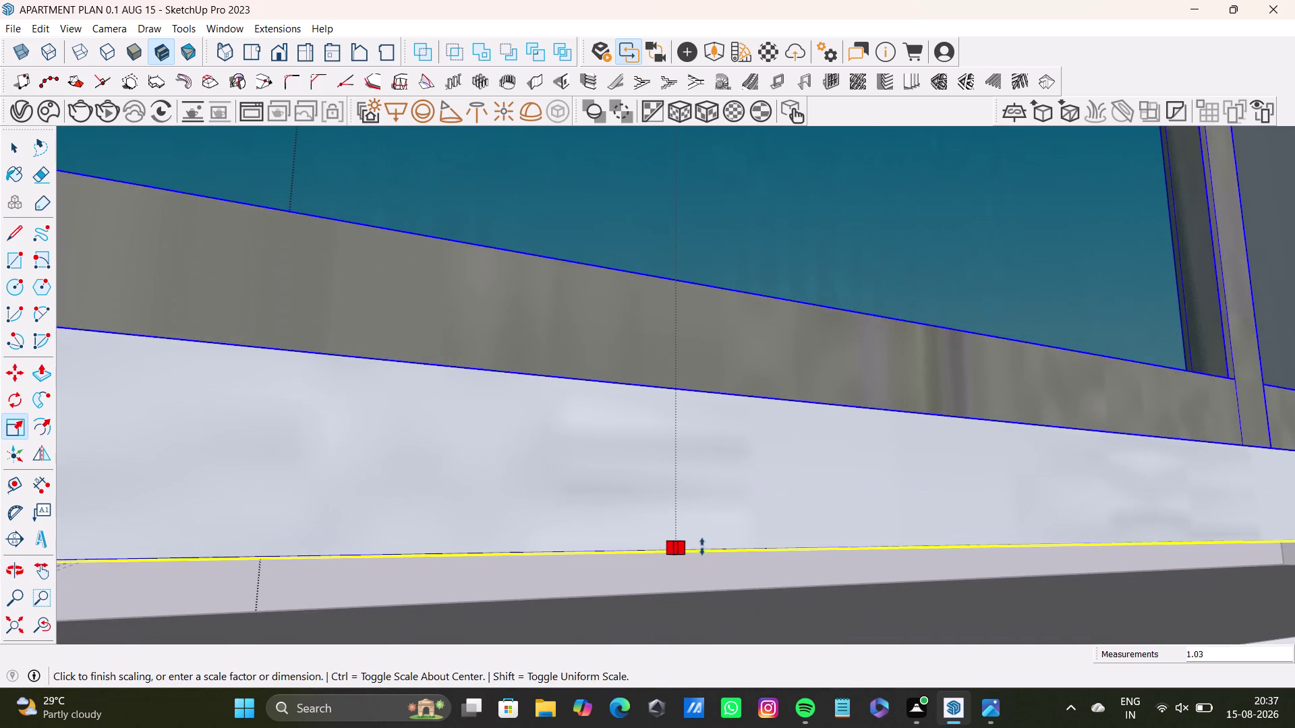
drag(701, 540, 707, 590)
scroll(down, 3)
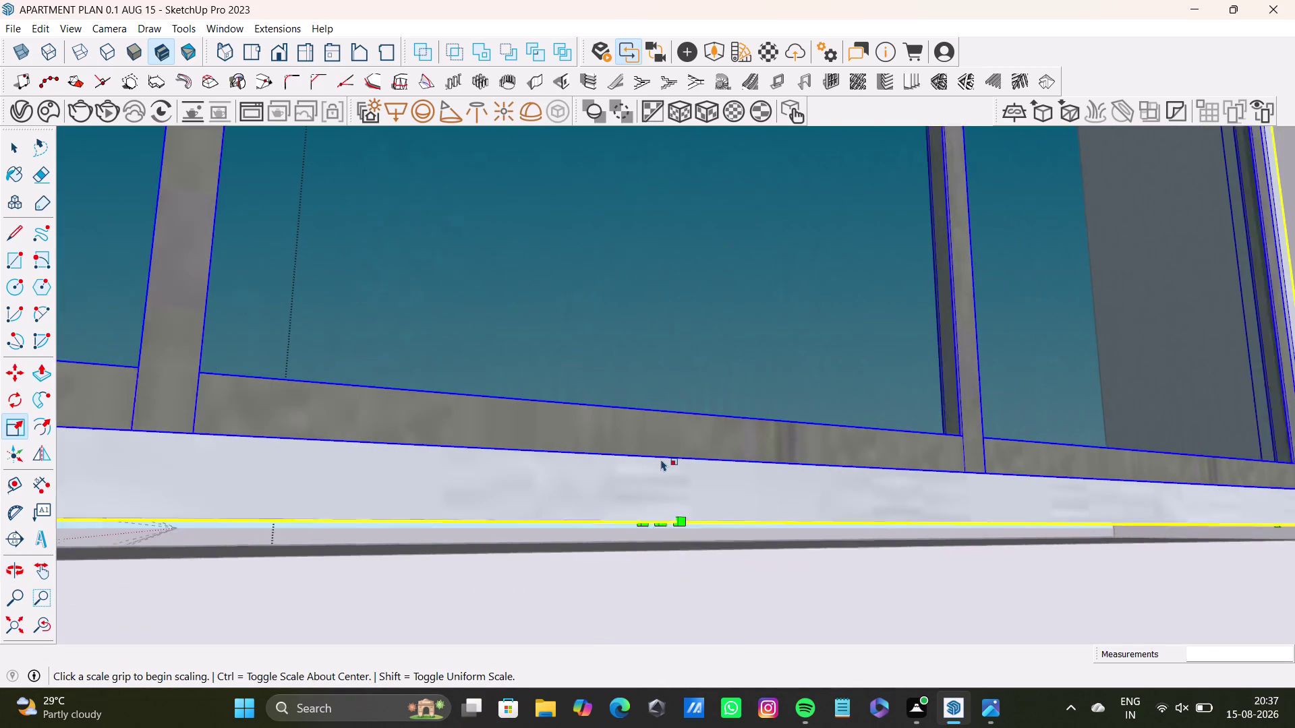
scroll(up, 3)
drag(662, 521, 663, 549)
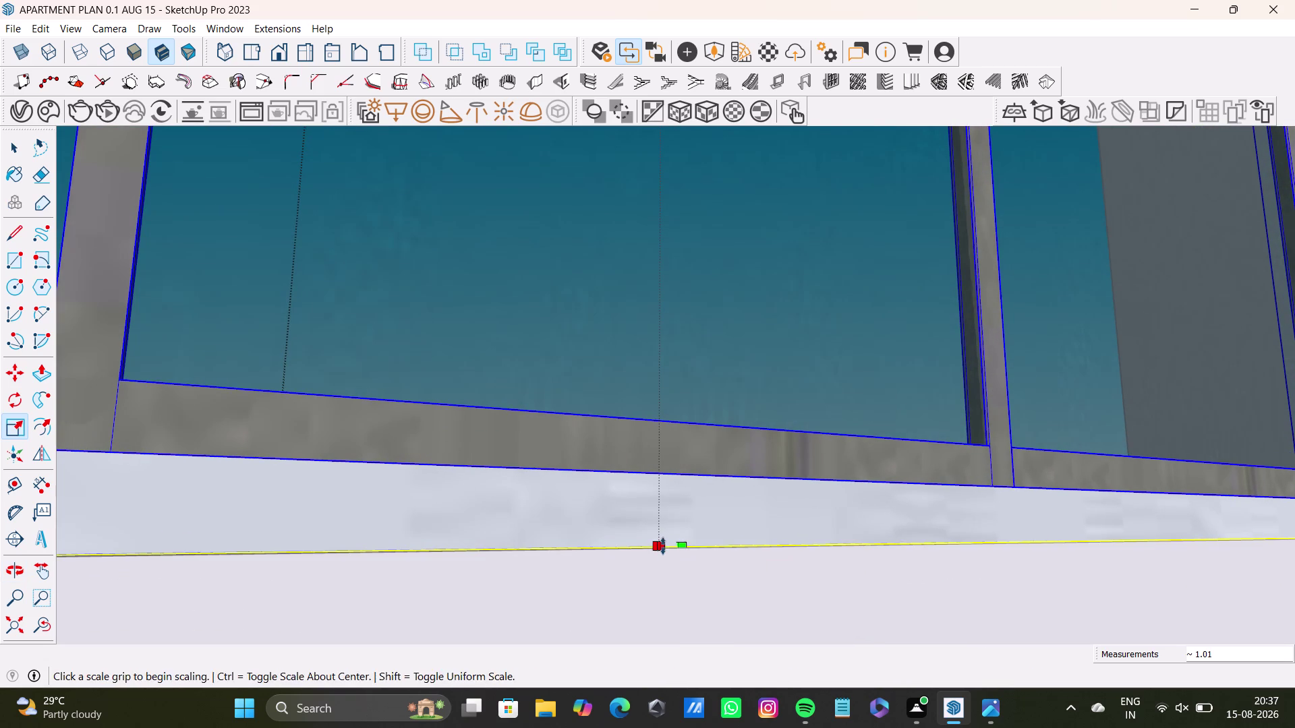
key(space)
scroll(down, 3)
scroll(down, 3)
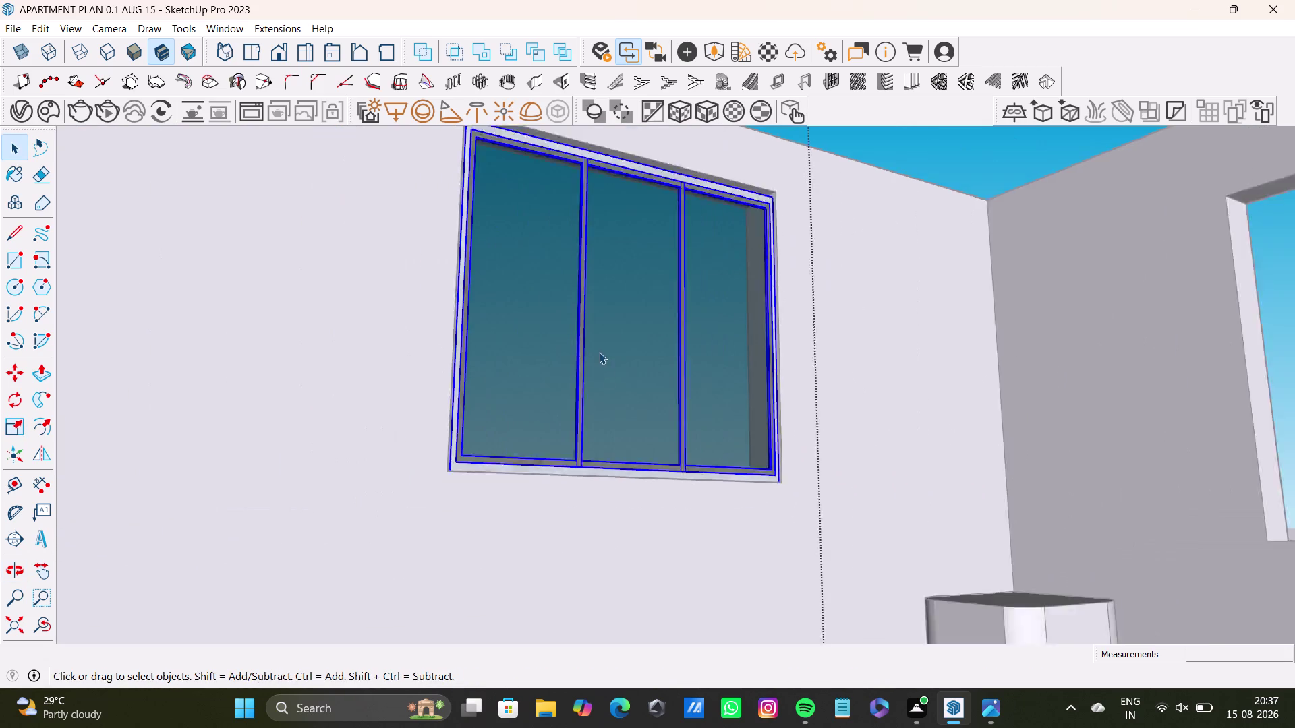
scroll(down, 3)
middle_click(601, 342)
click(44, 626)
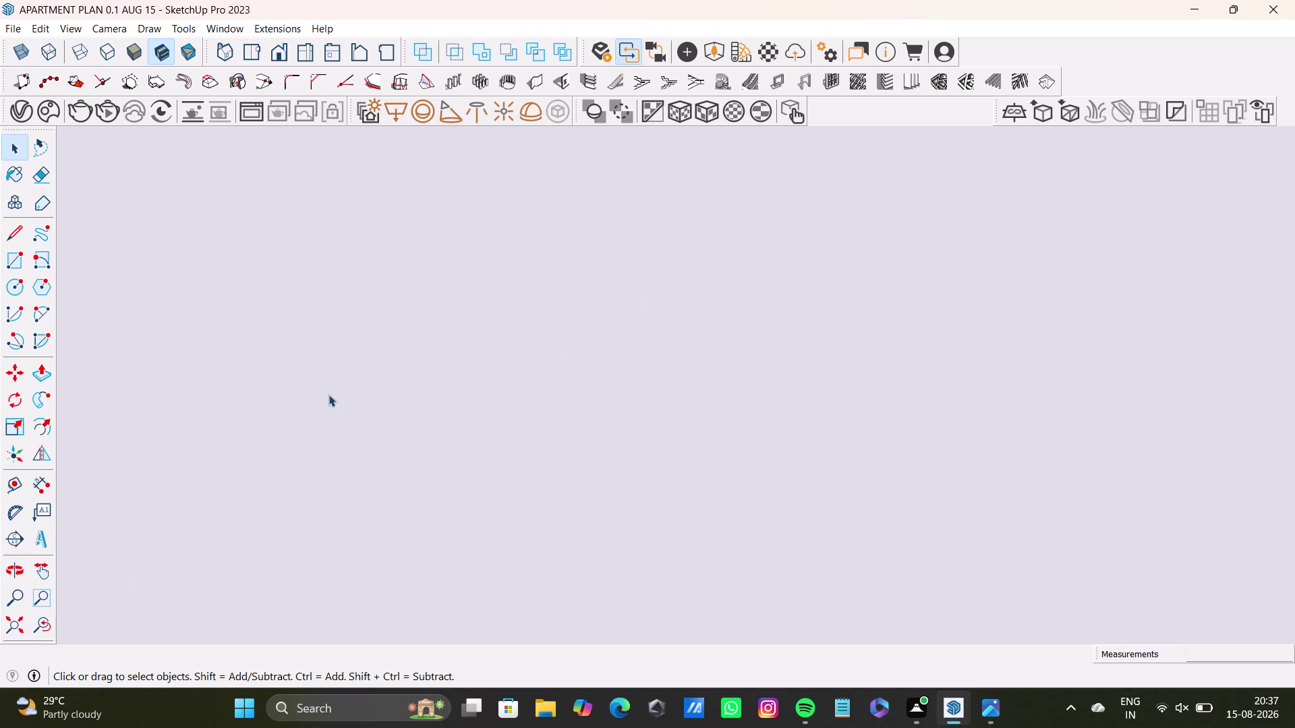
drag(23, 623, 33, 616)
click(27, 634)
middle_drag(655, 375, 667, 600)
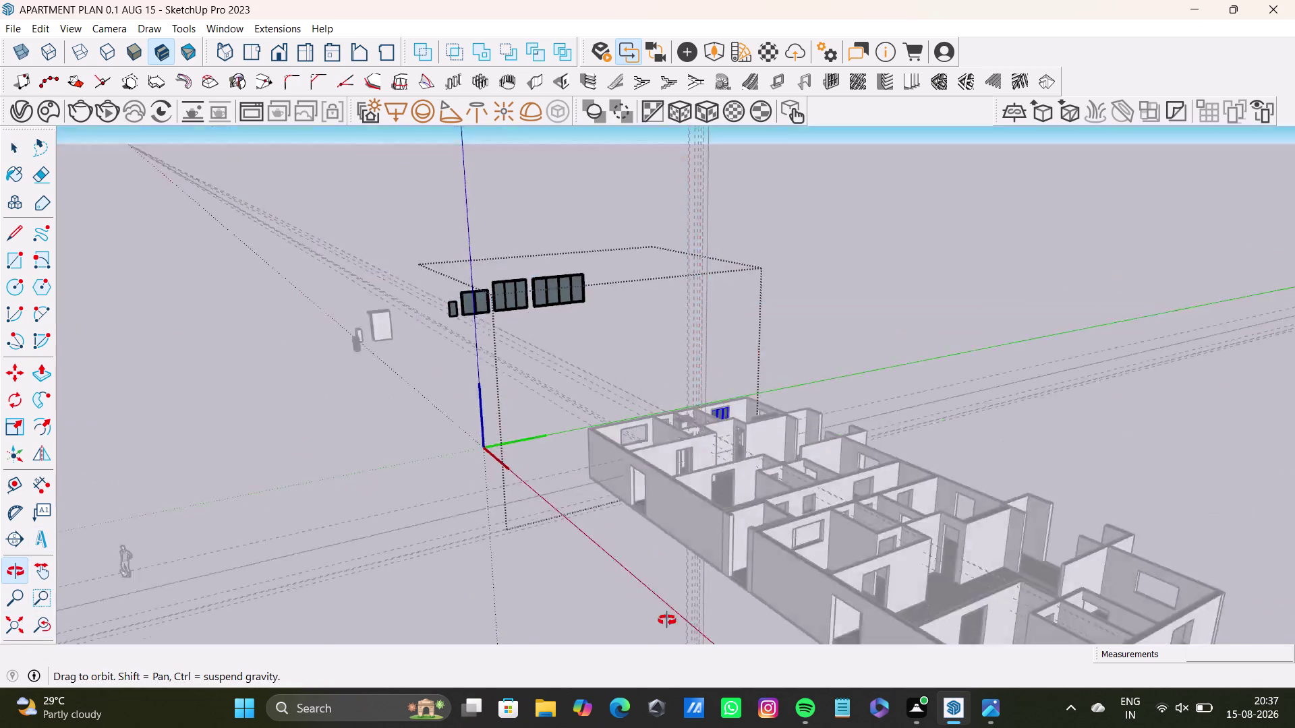
middle_drag(667, 600, 668, 644)
scroll(up, 3)
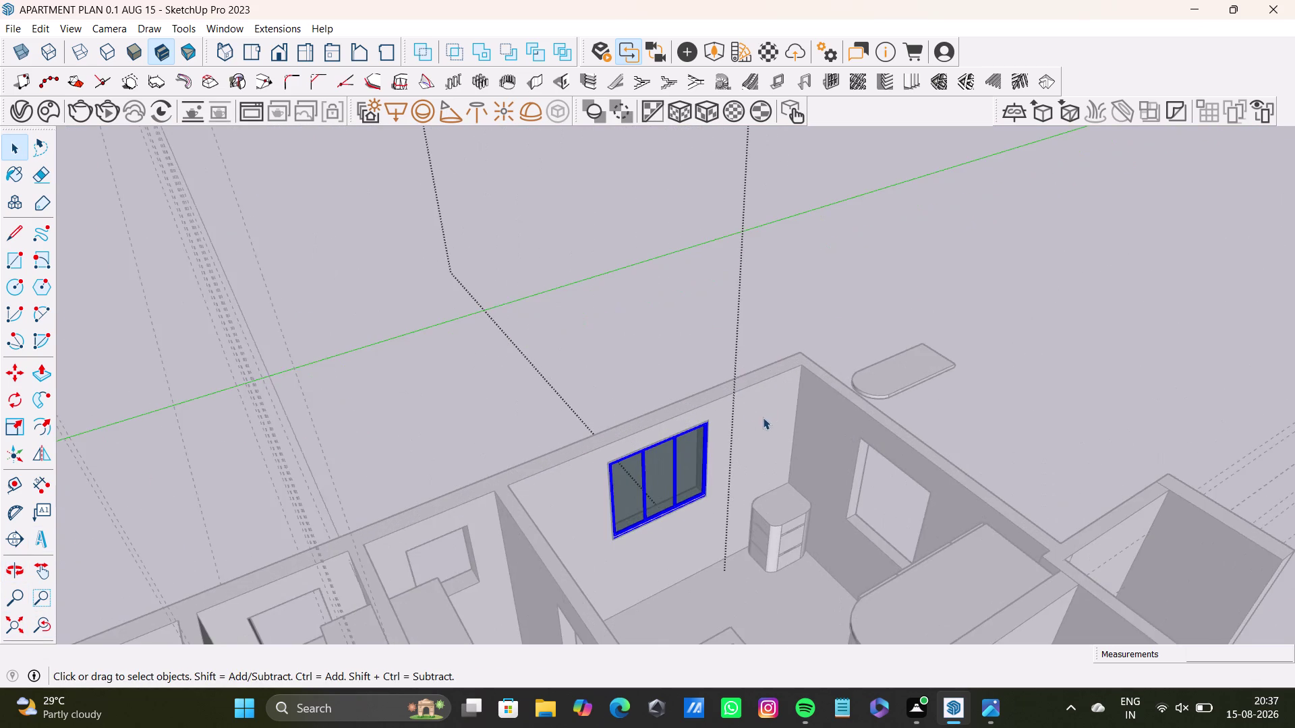
middle_drag(762, 418, 715, 340)
middle_drag(742, 390, 596, 420)
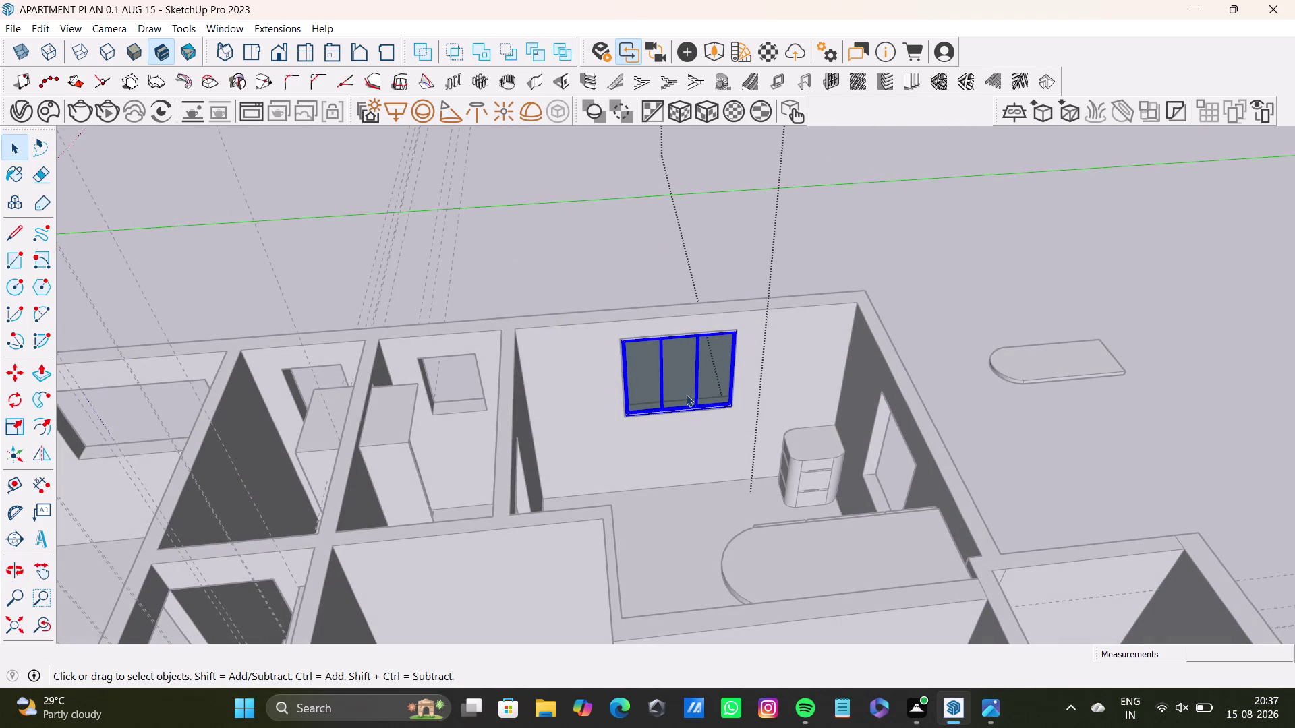
key(m)
Place a copy of the aluminium window near the side wall.
click(732, 404)
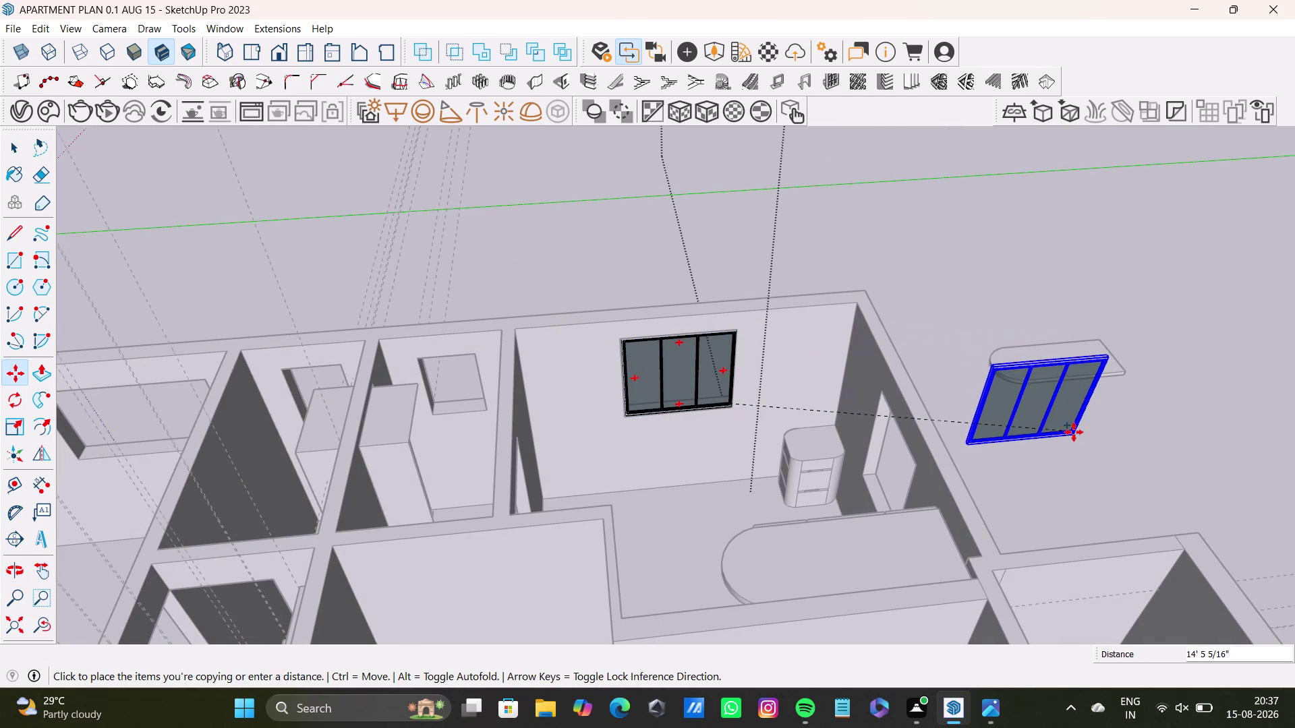
click(1073, 432)
key(q)
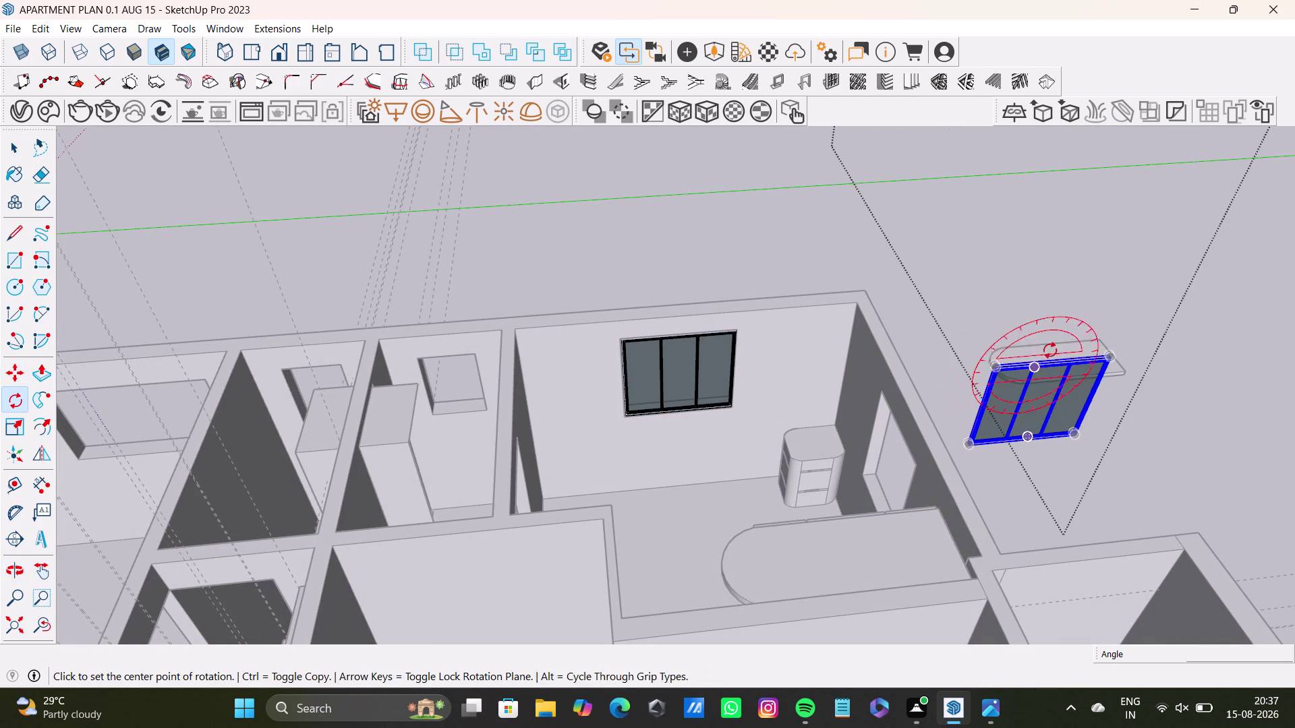
click(997, 365)
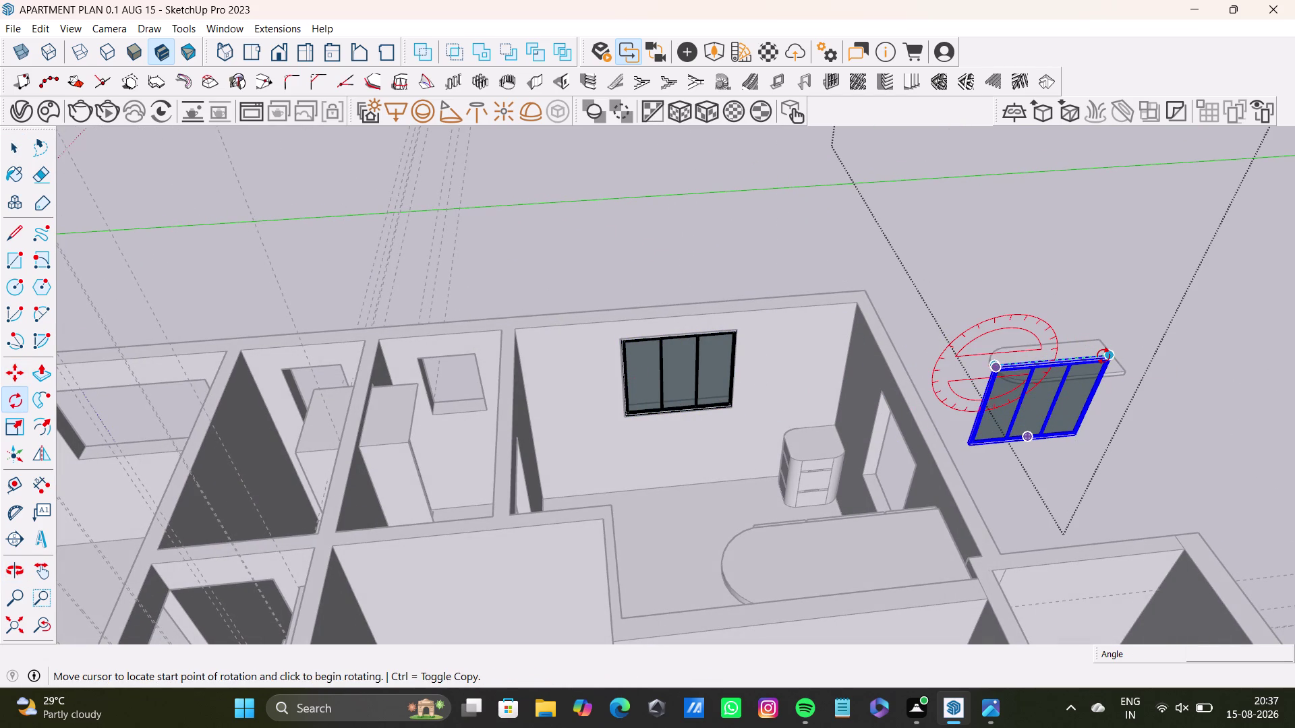
key(space)
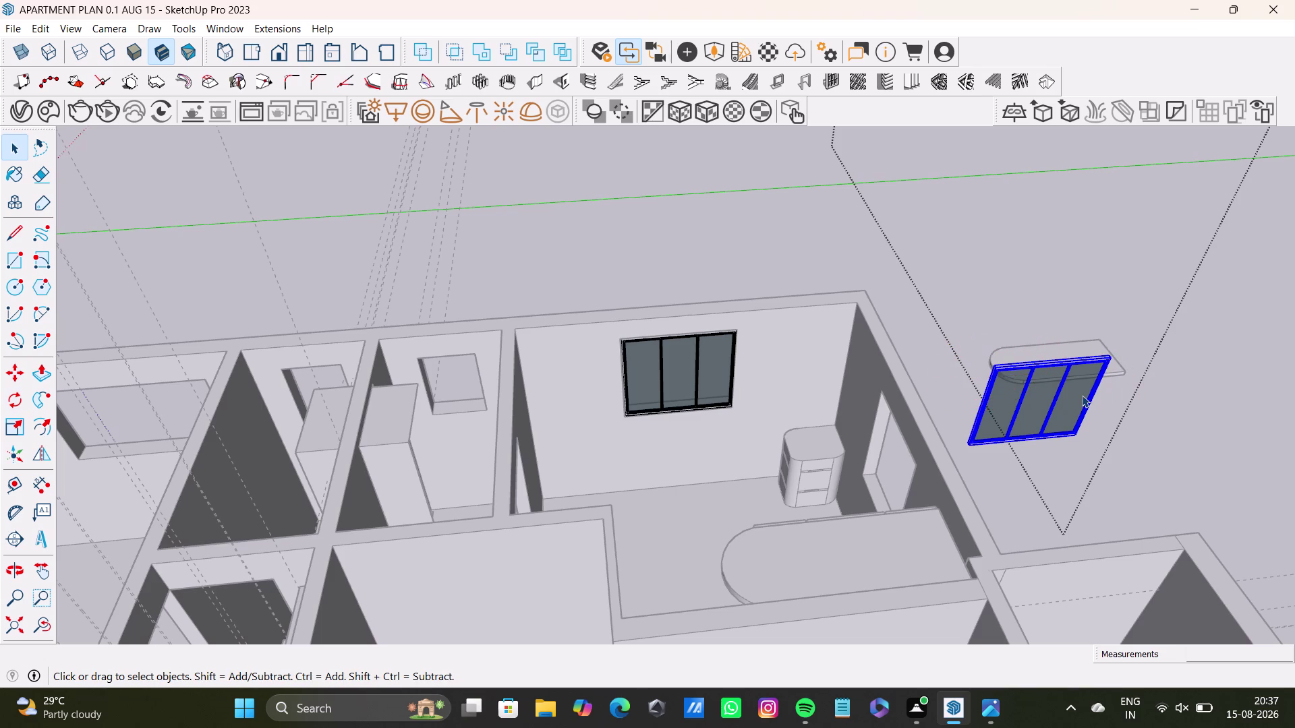
Rotate the window copy 90 degrees in the horizontal plane onto the side wall.
key(q)
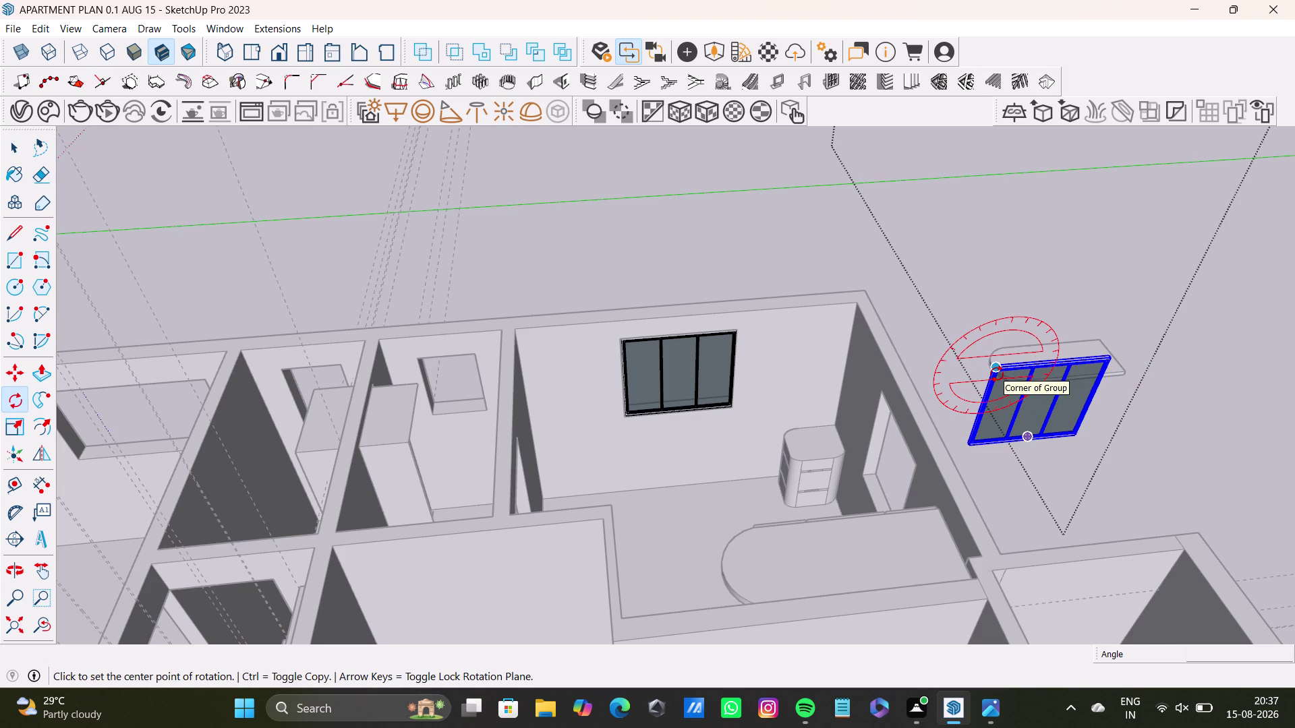
key(Up)
drag(996, 369, 1008, 368)
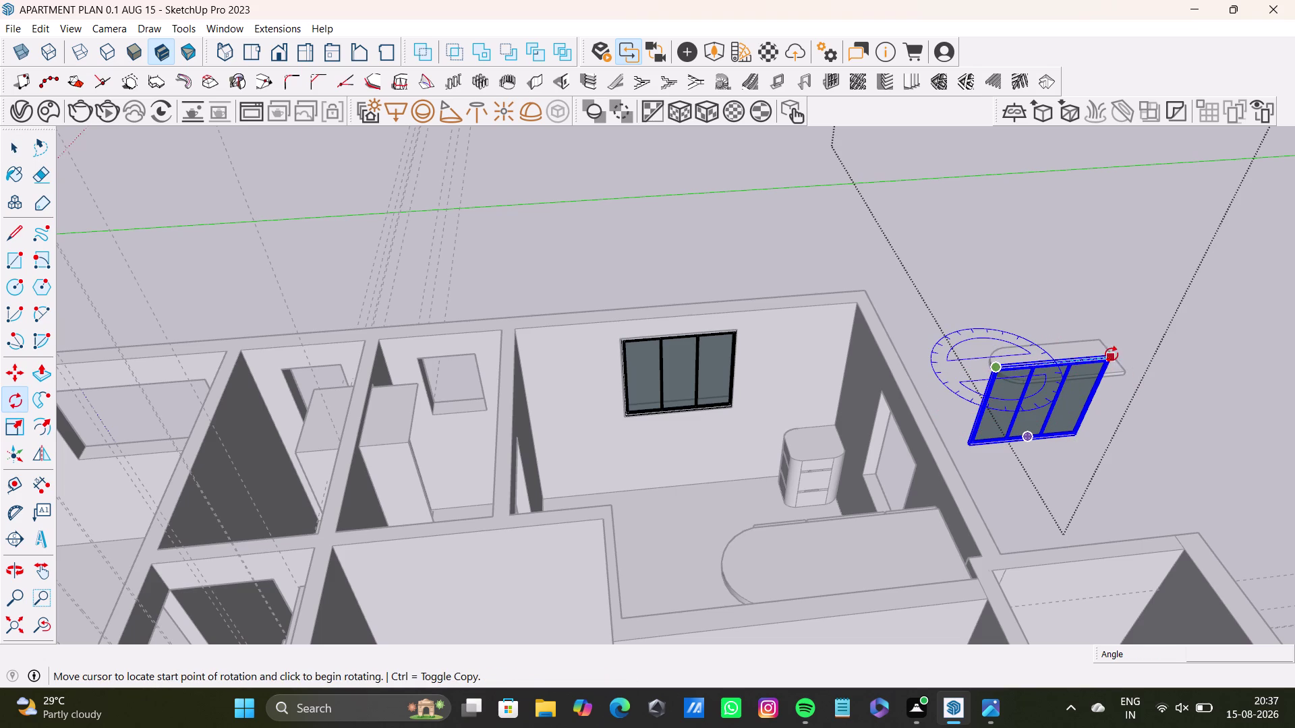
click(1111, 355)
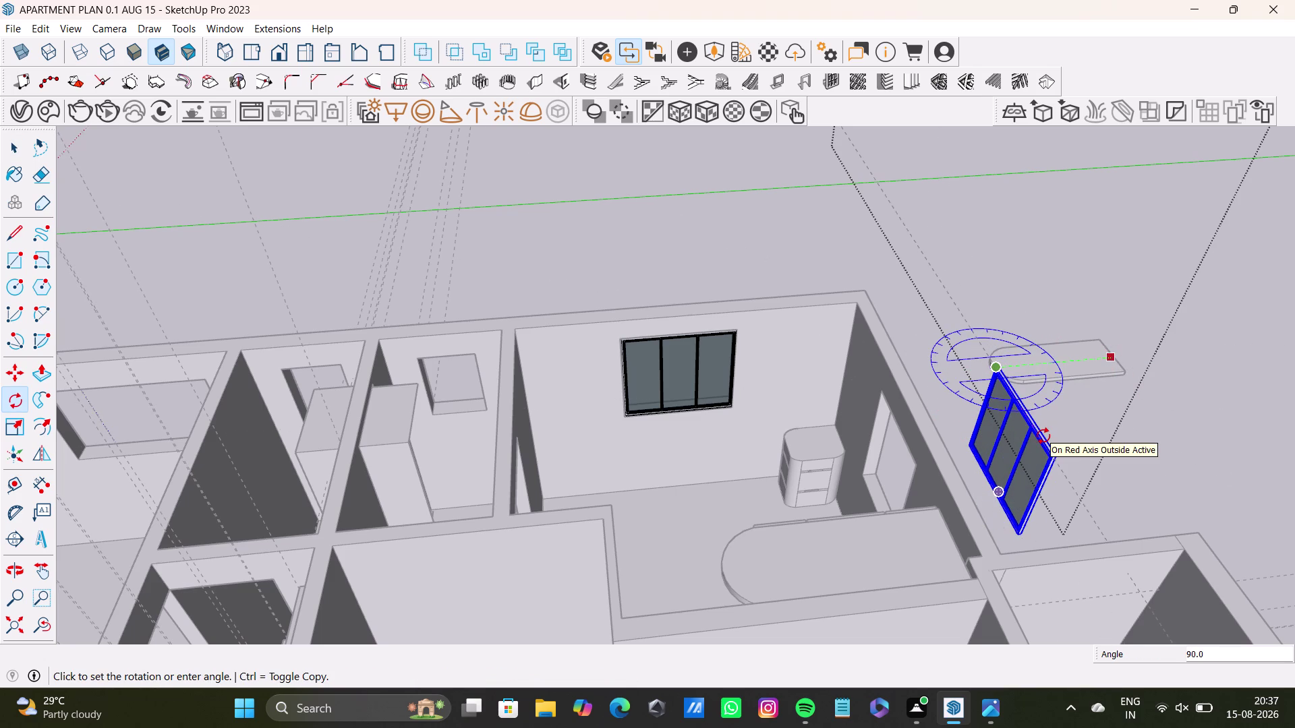
click(1043, 436)
scroll(down, 3)
middle_drag(890, 445, 1145, 457)
scroll(up, 3)
key(space)
click(1065, 217)
middle_drag(893, 316, 1002, 347)
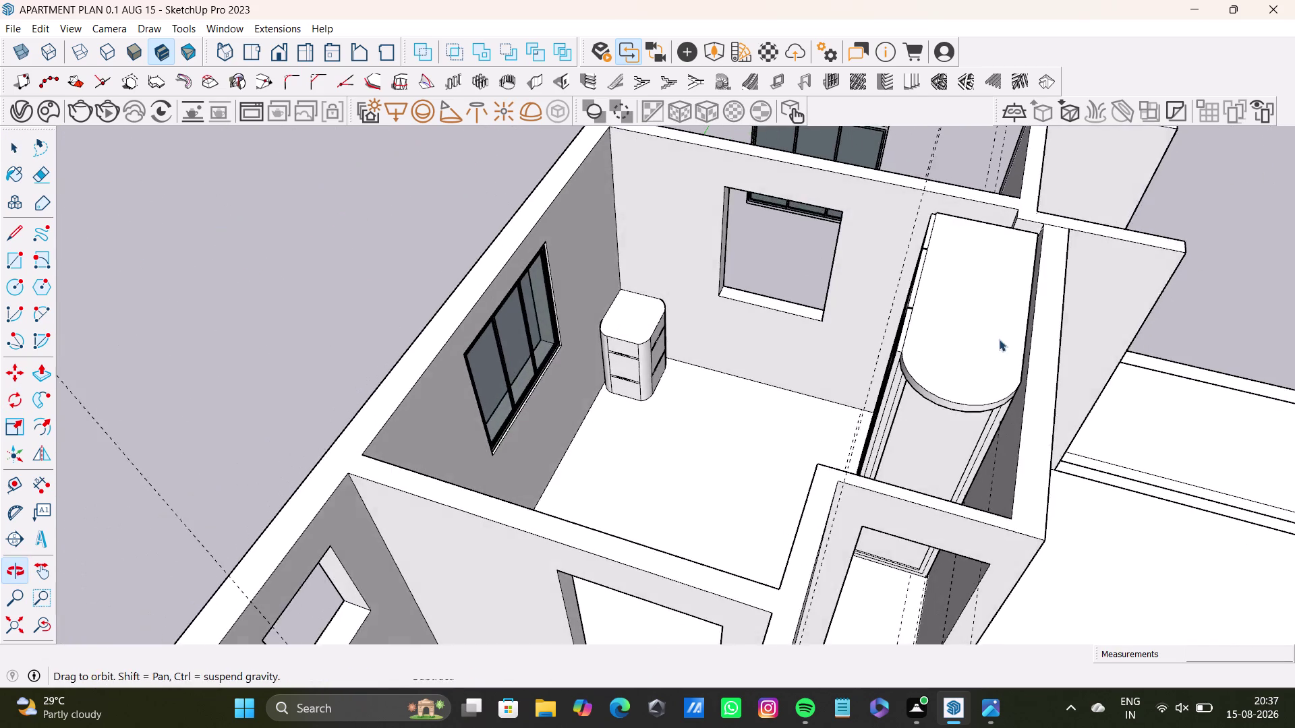
middle_drag(964, 337, 882, 429)
scroll(down, 3)
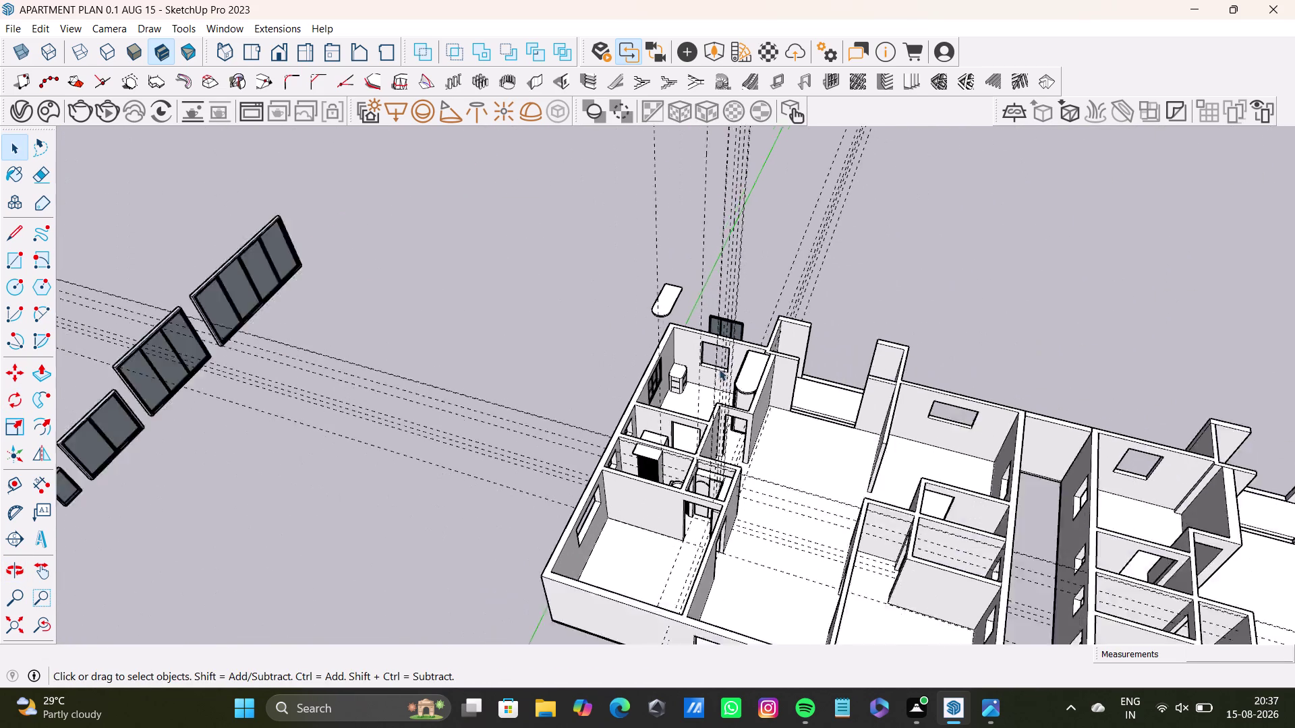
scroll(down, 3)
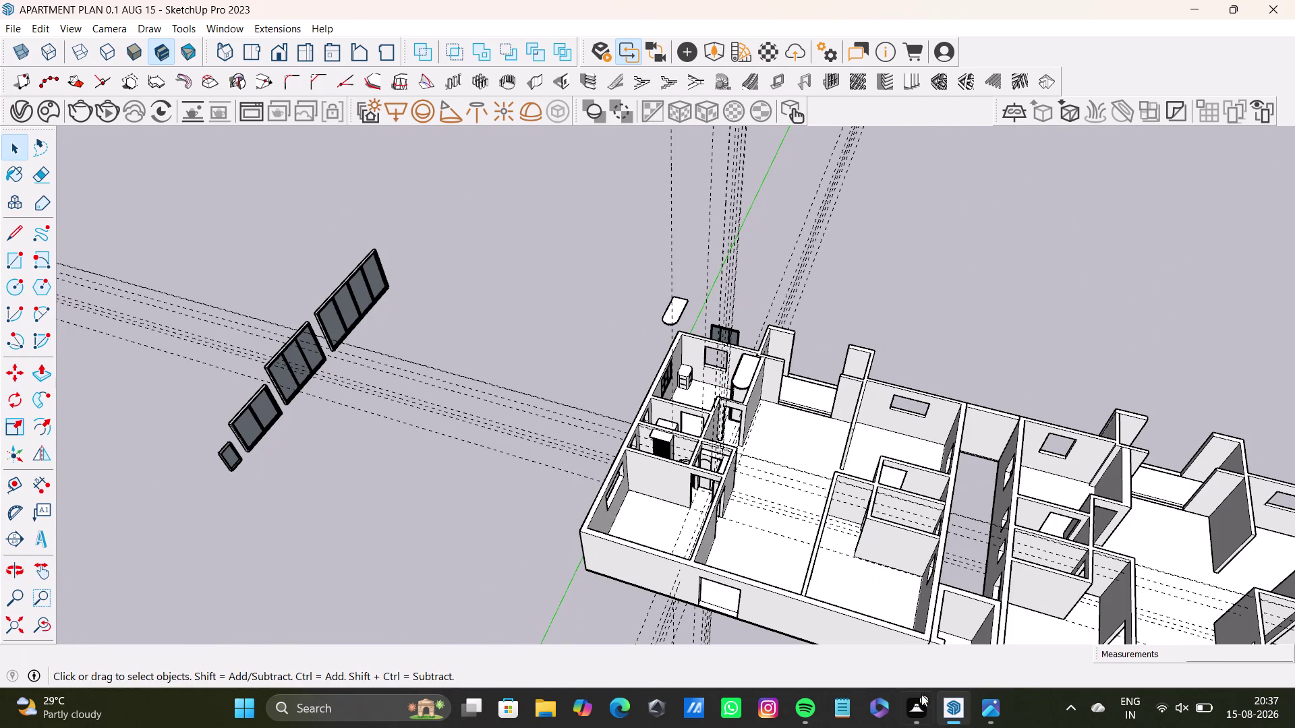